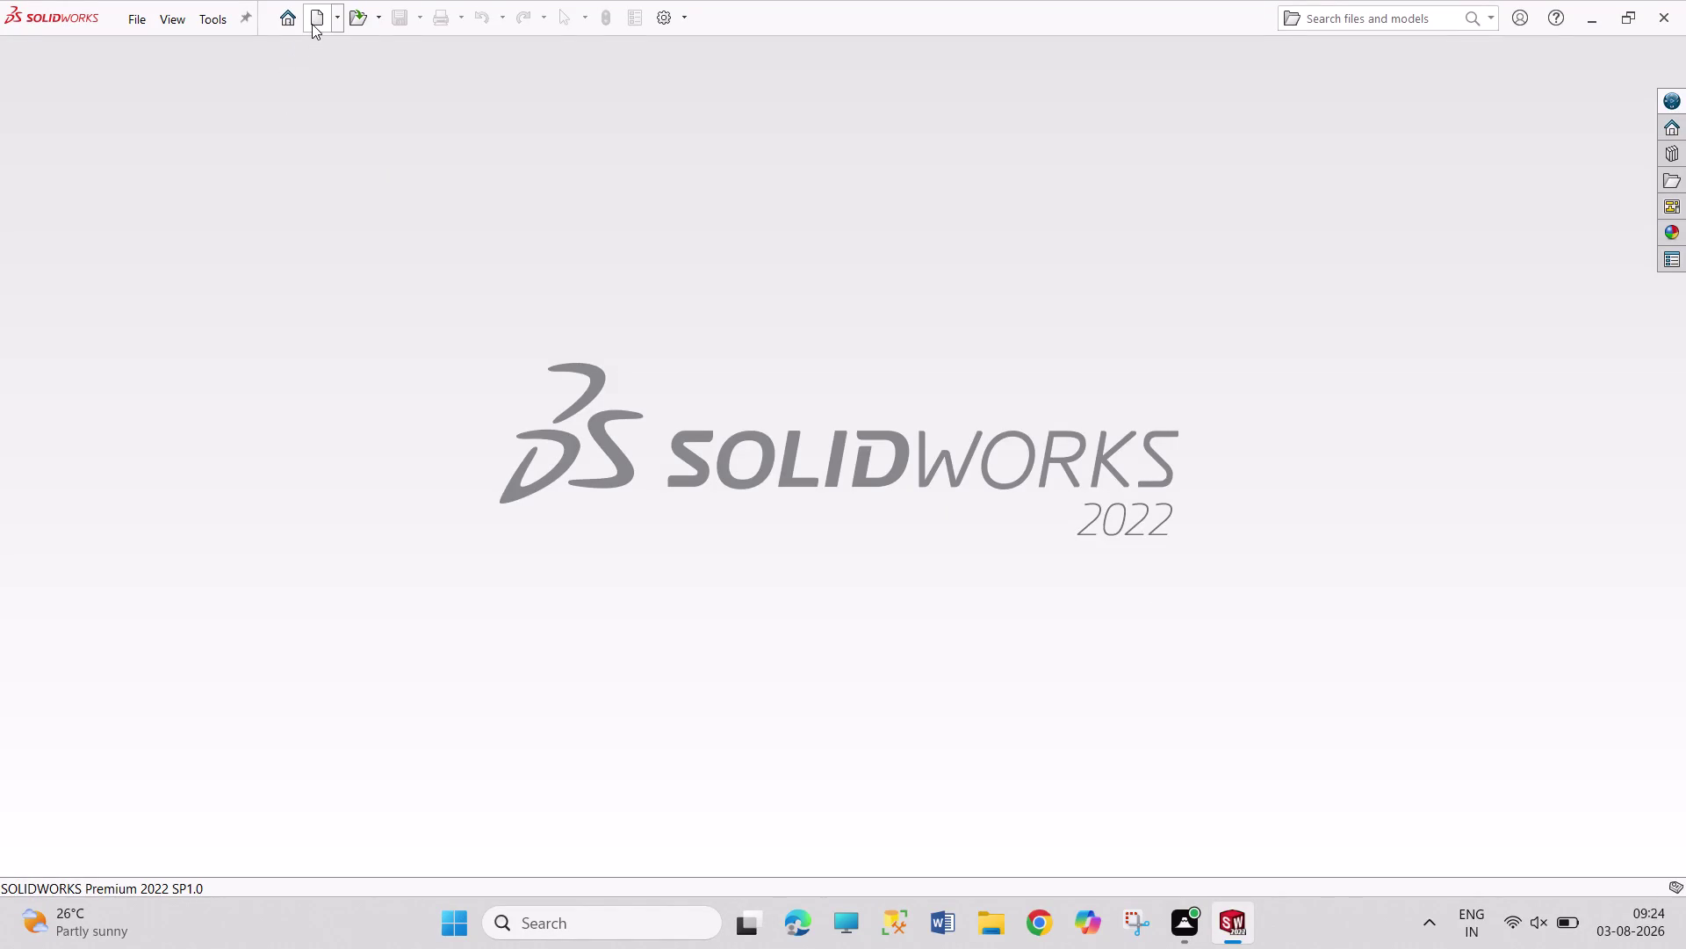
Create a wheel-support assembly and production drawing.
Create a new blank Part document.
click(312, 23)
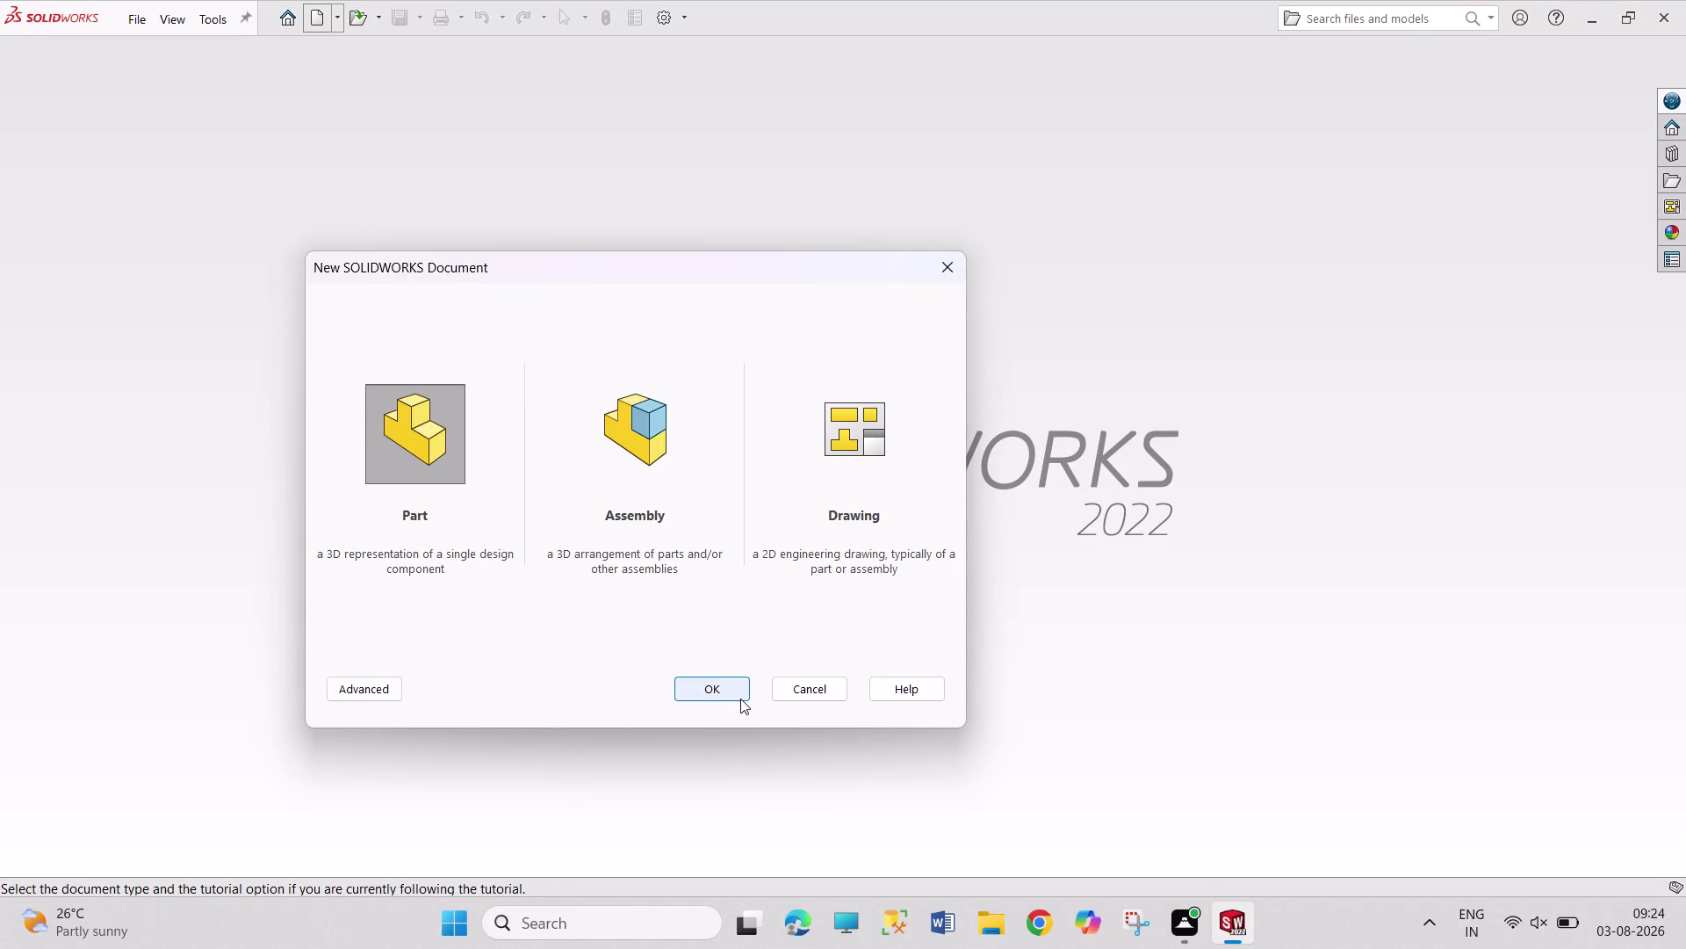
click(741, 699)
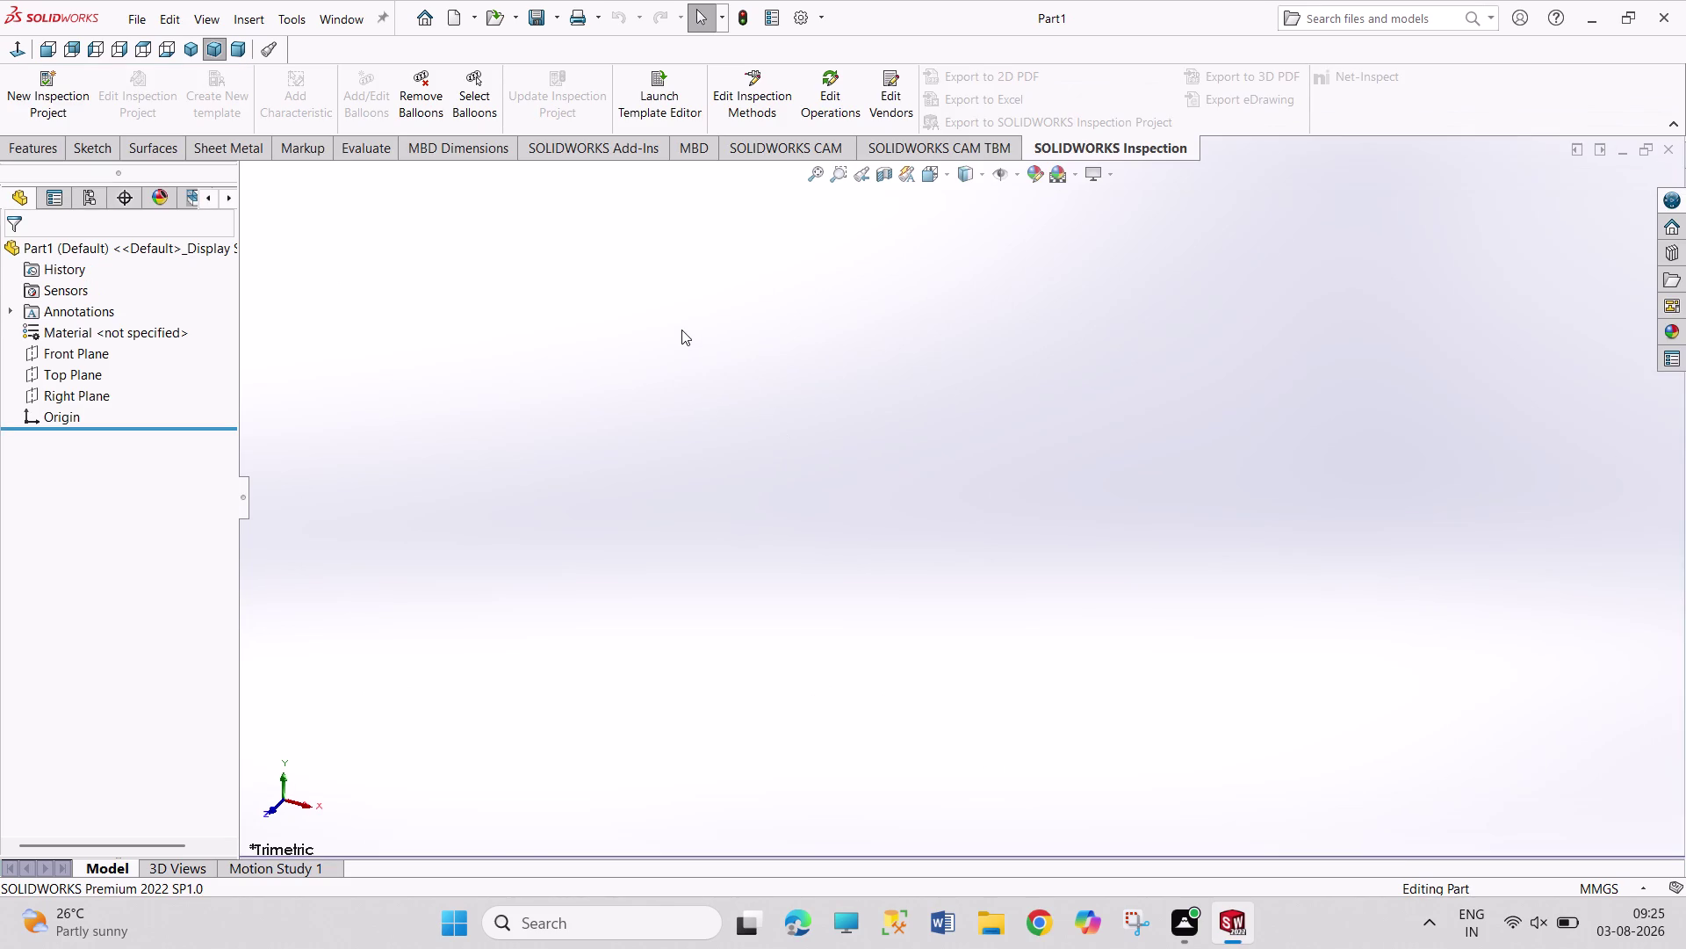
Rotate the view, then start a new sketch so the Front, Top and Right planes appear.
drag(610, 318, 919, 504)
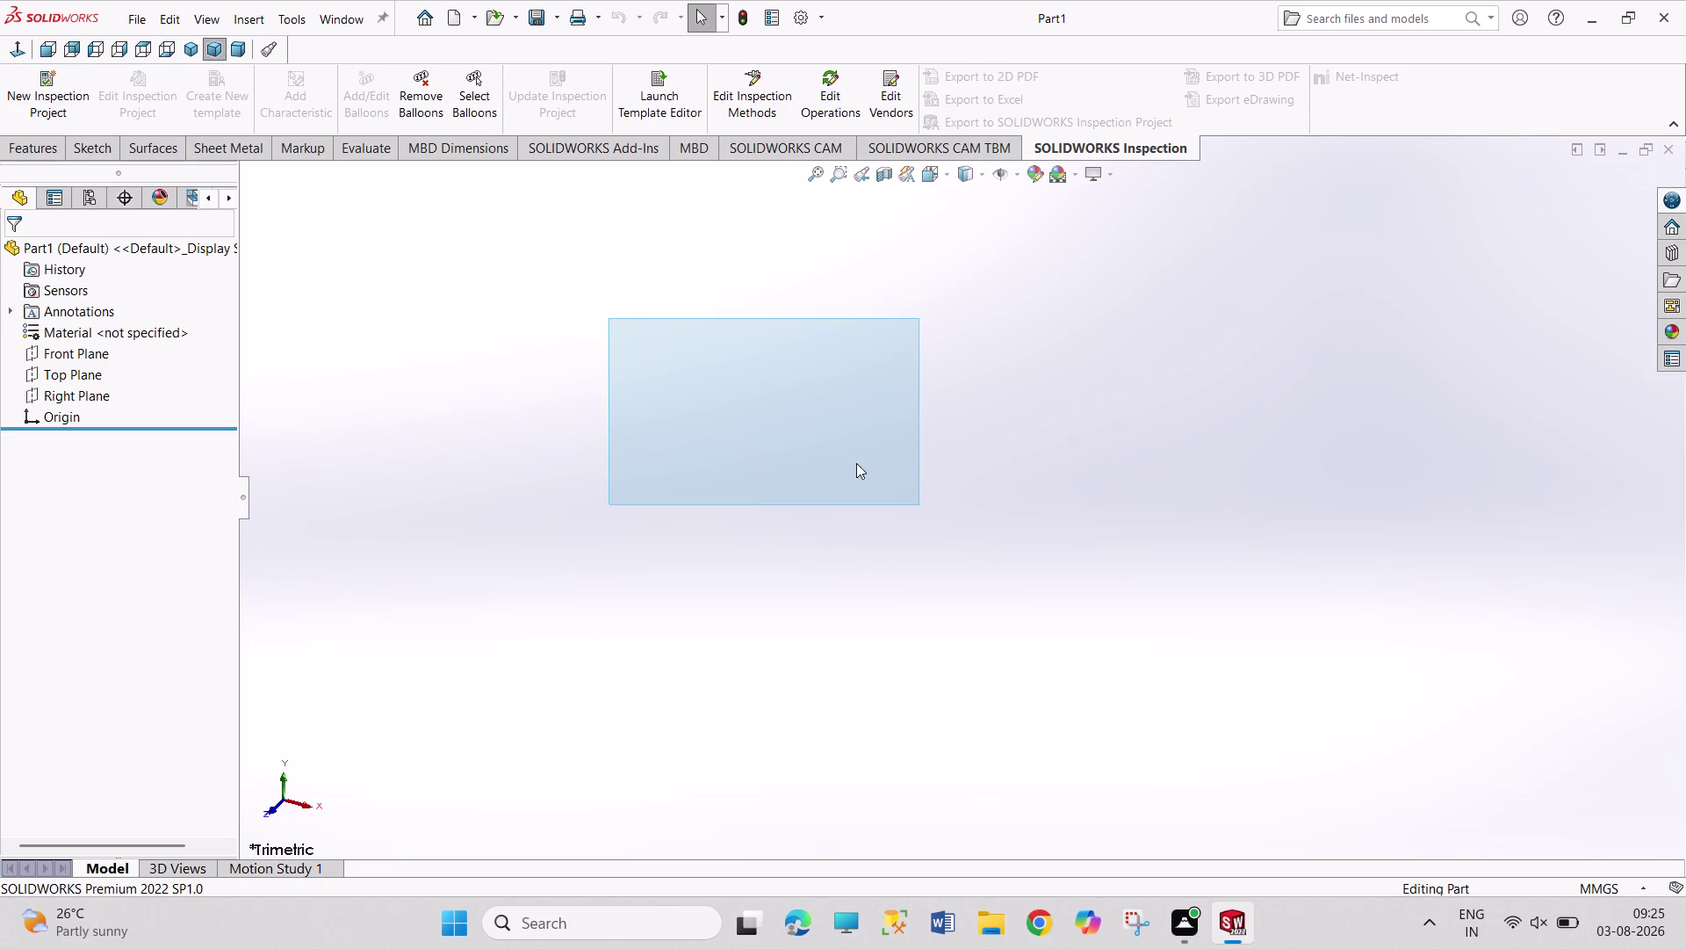
drag(642, 350, 878, 623)
drag(621, 312, 819, 554)
drag(502, 358, 721, 589)
drag(567, 355, 769, 598)
drag(557, 382, 734, 577)
drag(443, 288, 447, 296)
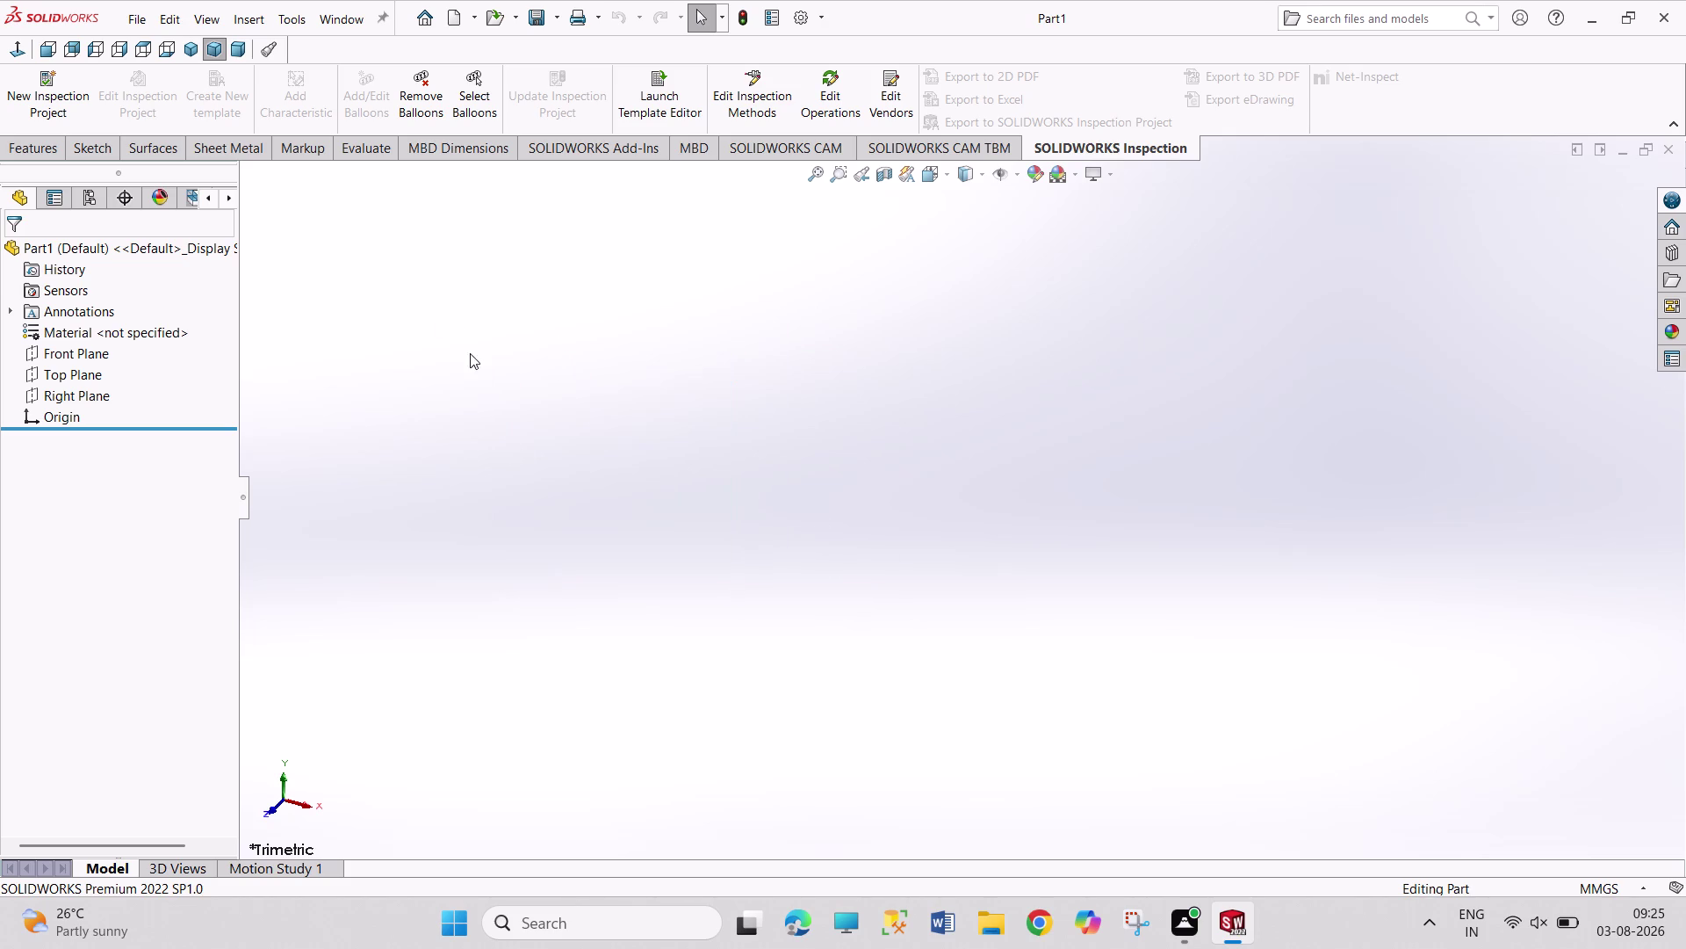
drag(447, 296, 758, 559)
click(85, 148)
click(20, 82)
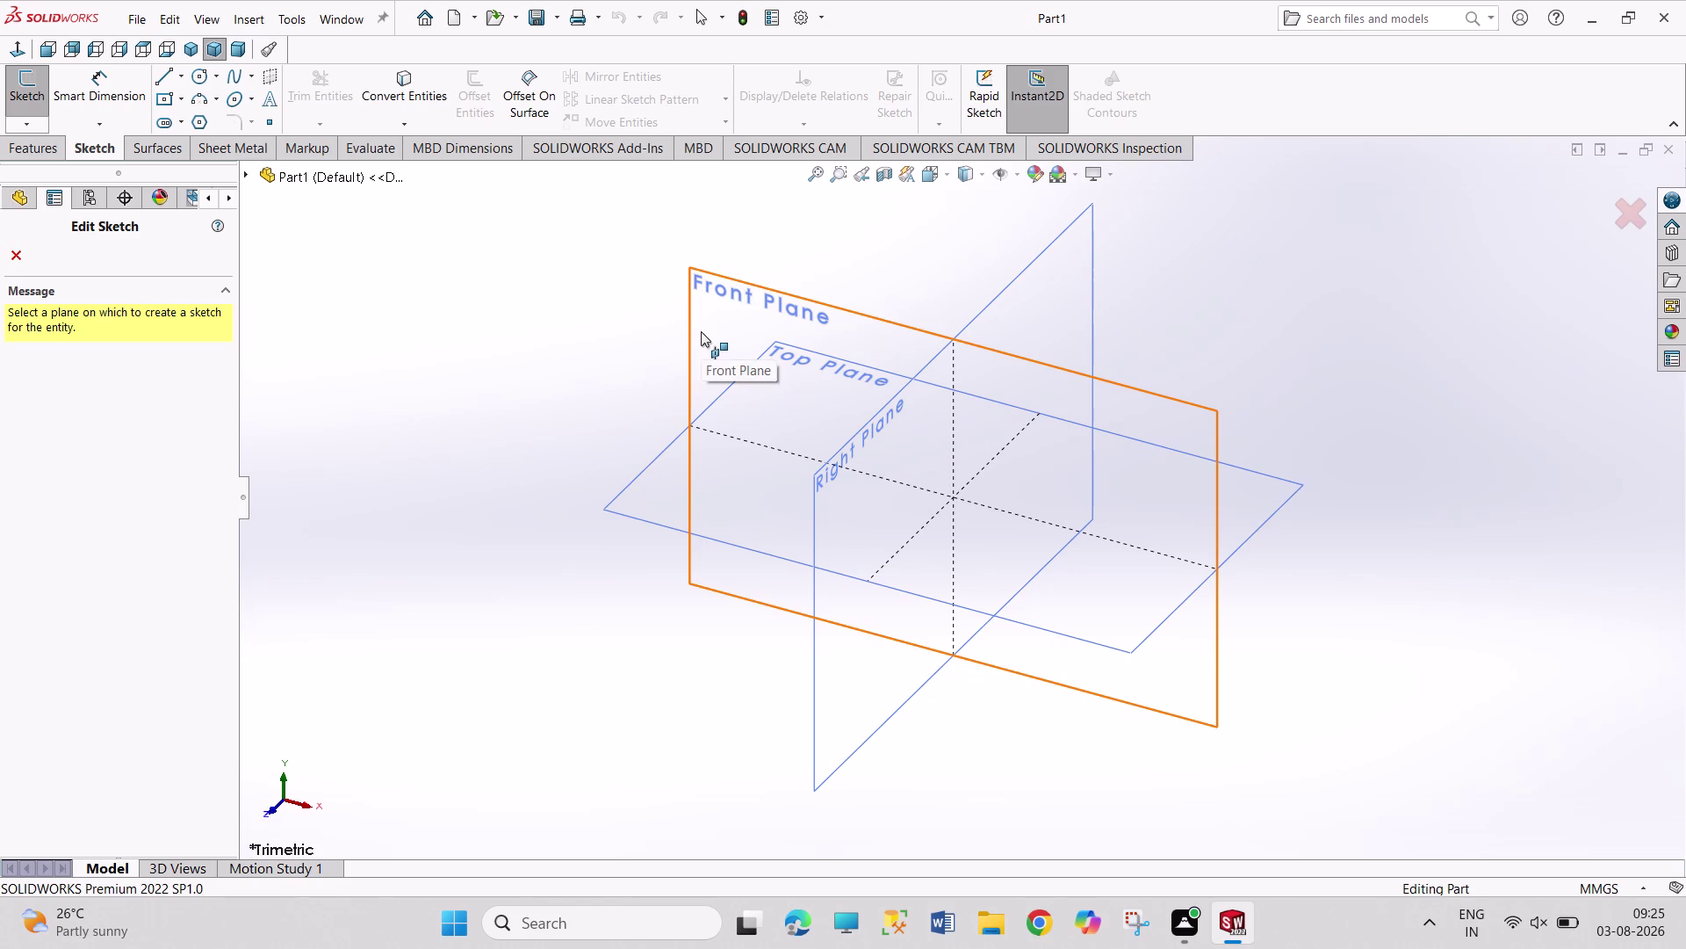
Sketch on the Top Plane and anchor a centre-point rectangle at the origin.
click(664, 484)
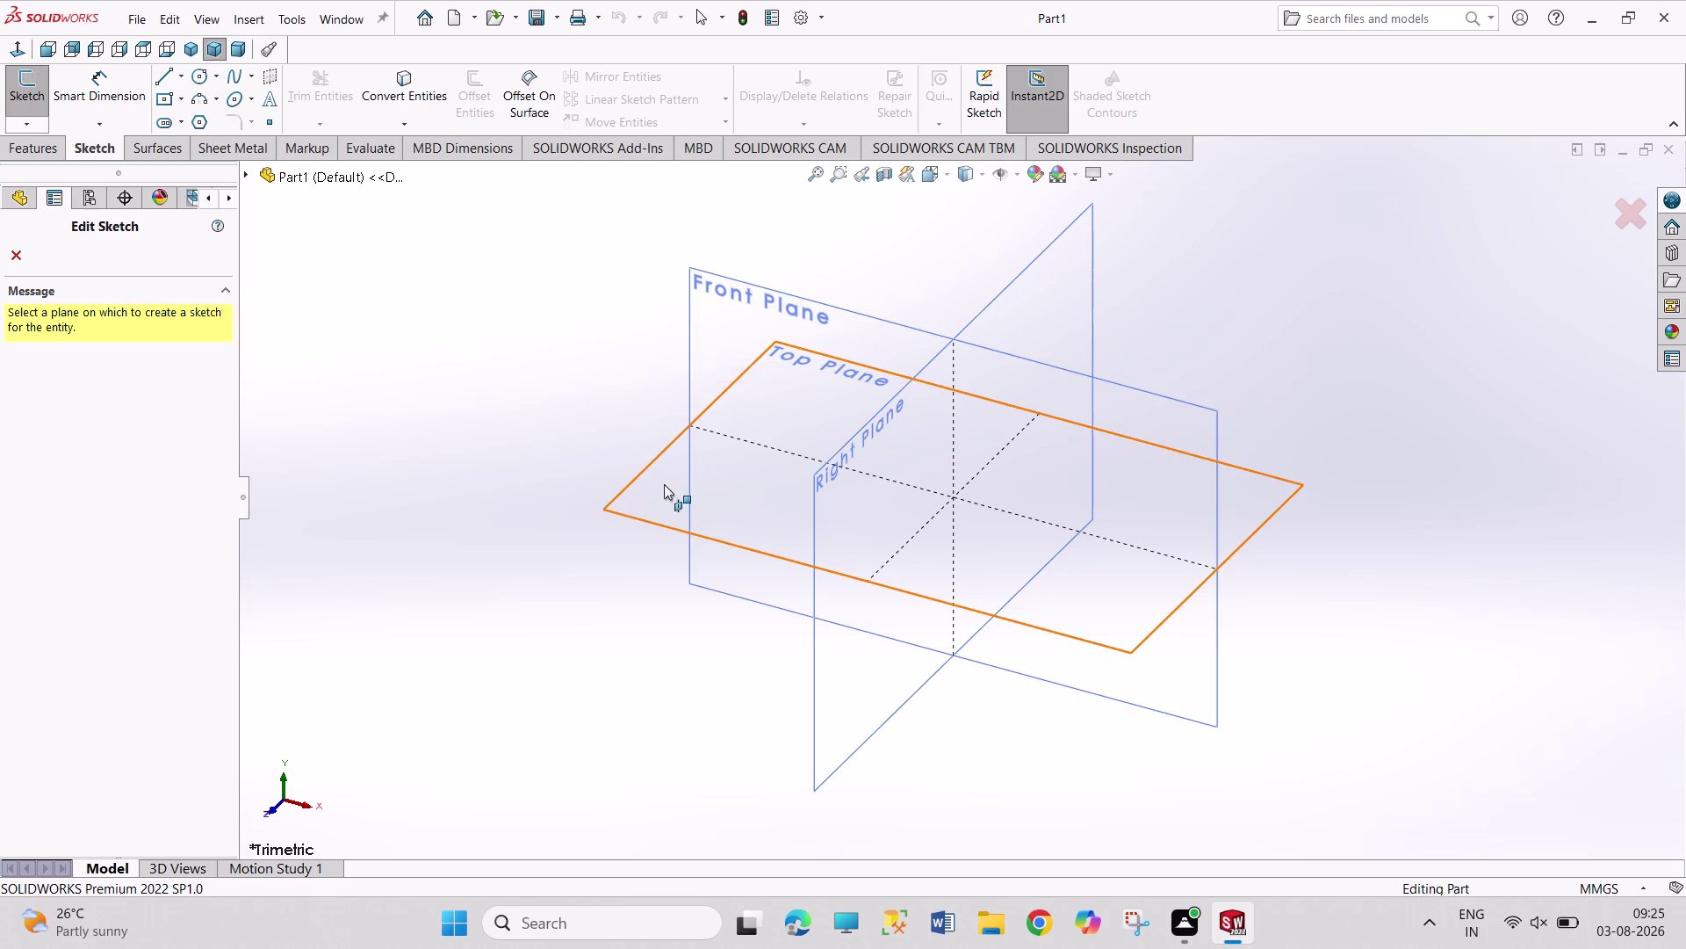
click(169, 96)
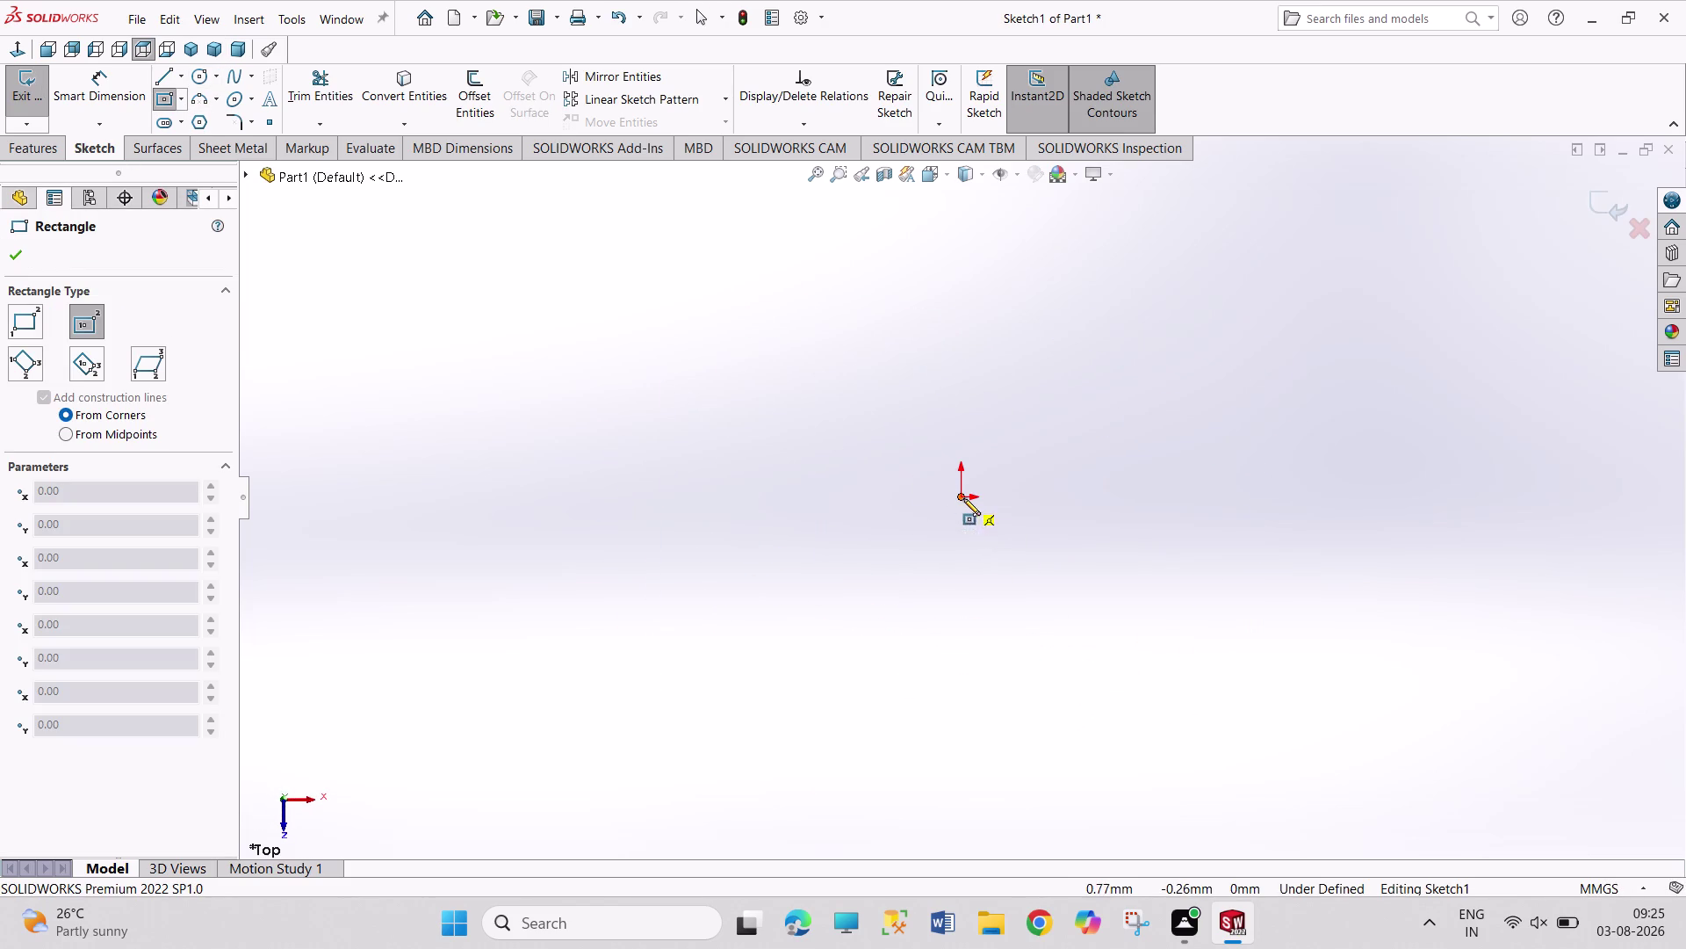
click(963, 498)
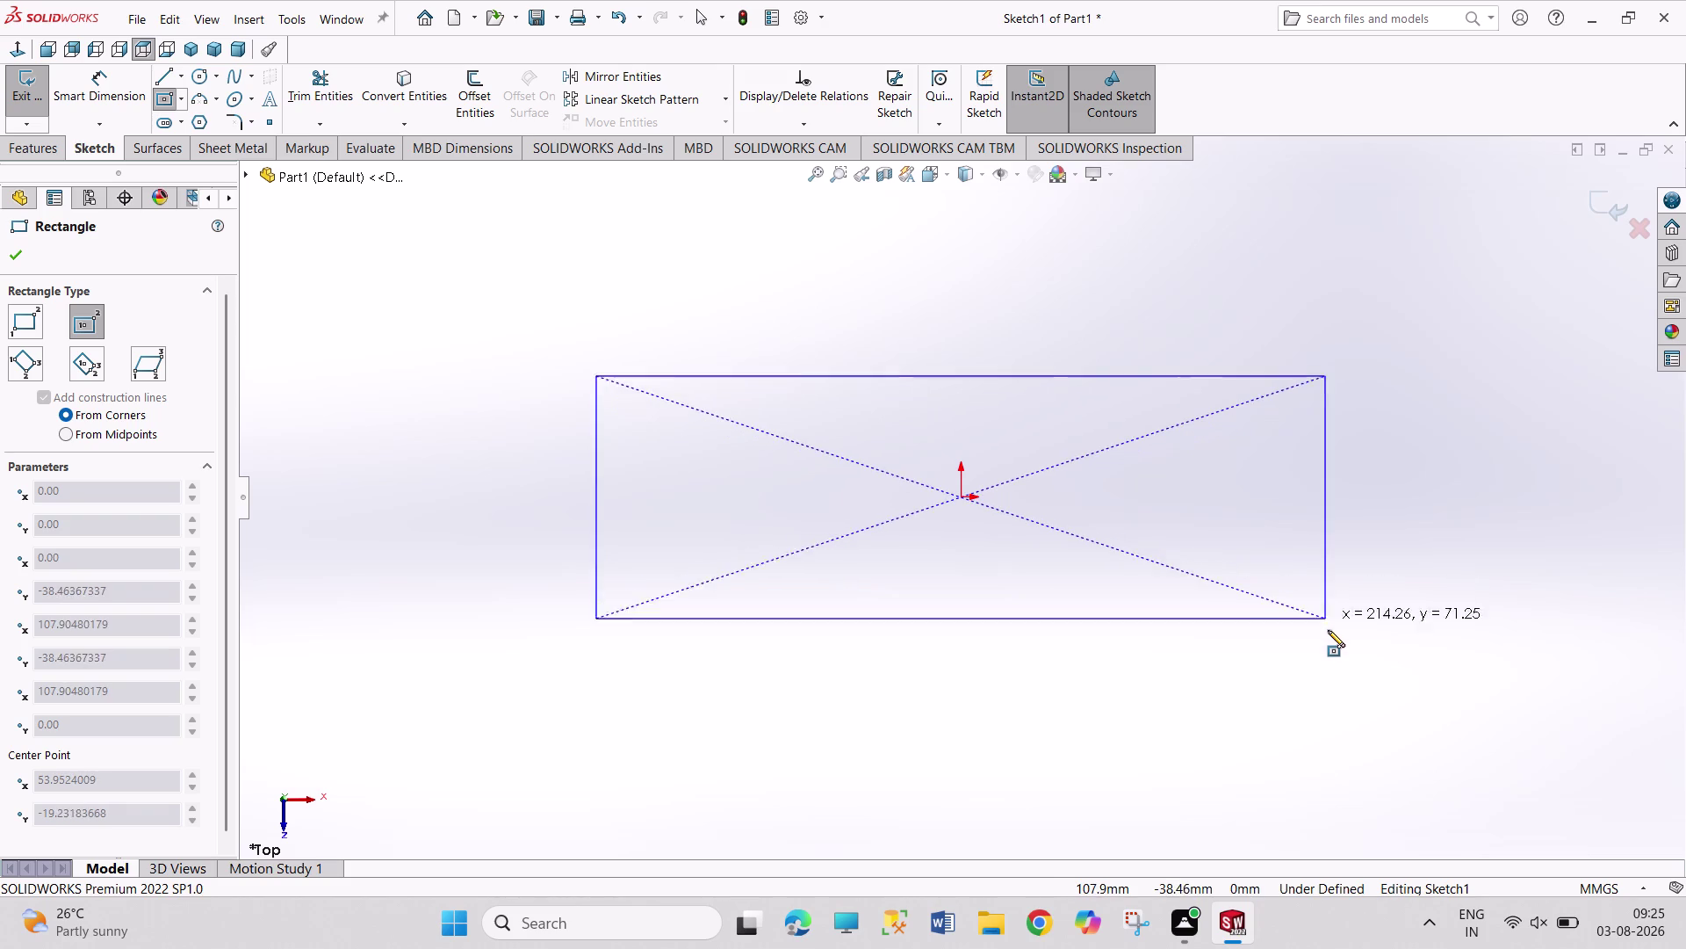
Finish the centre rectangle at its corner and begin dimensioning its top edge.
click(1327, 645)
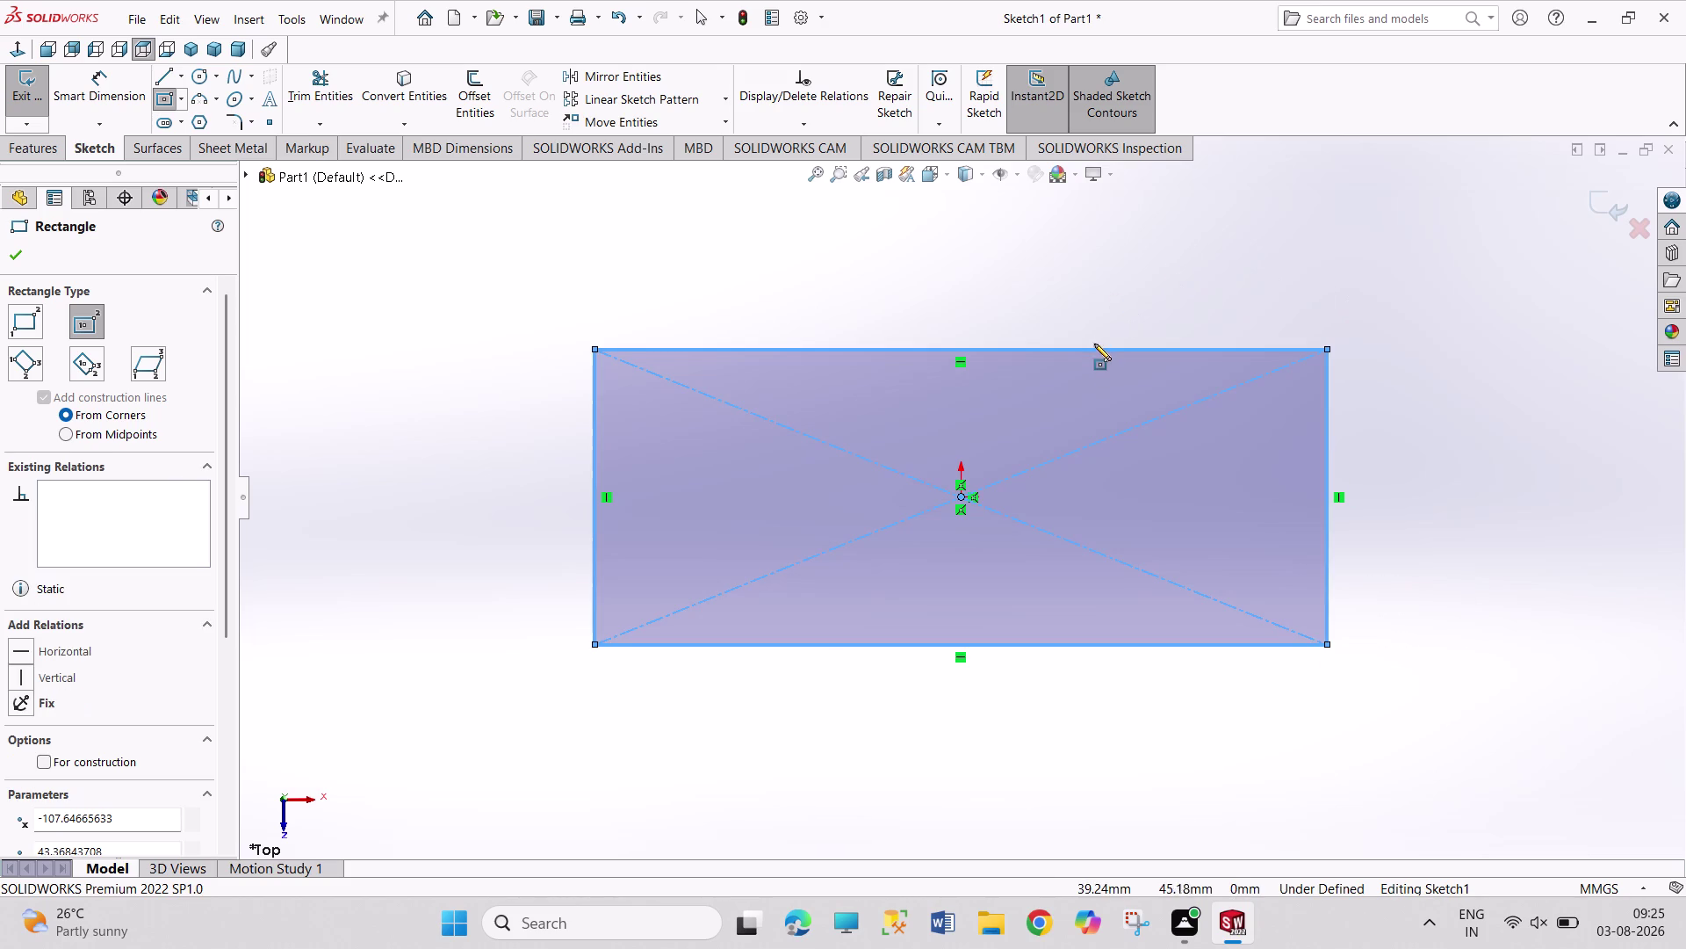
right_drag(1092, 356, 1087, 302)
right_drag(1076, 330, 1067, 150)
click(1011, 350)
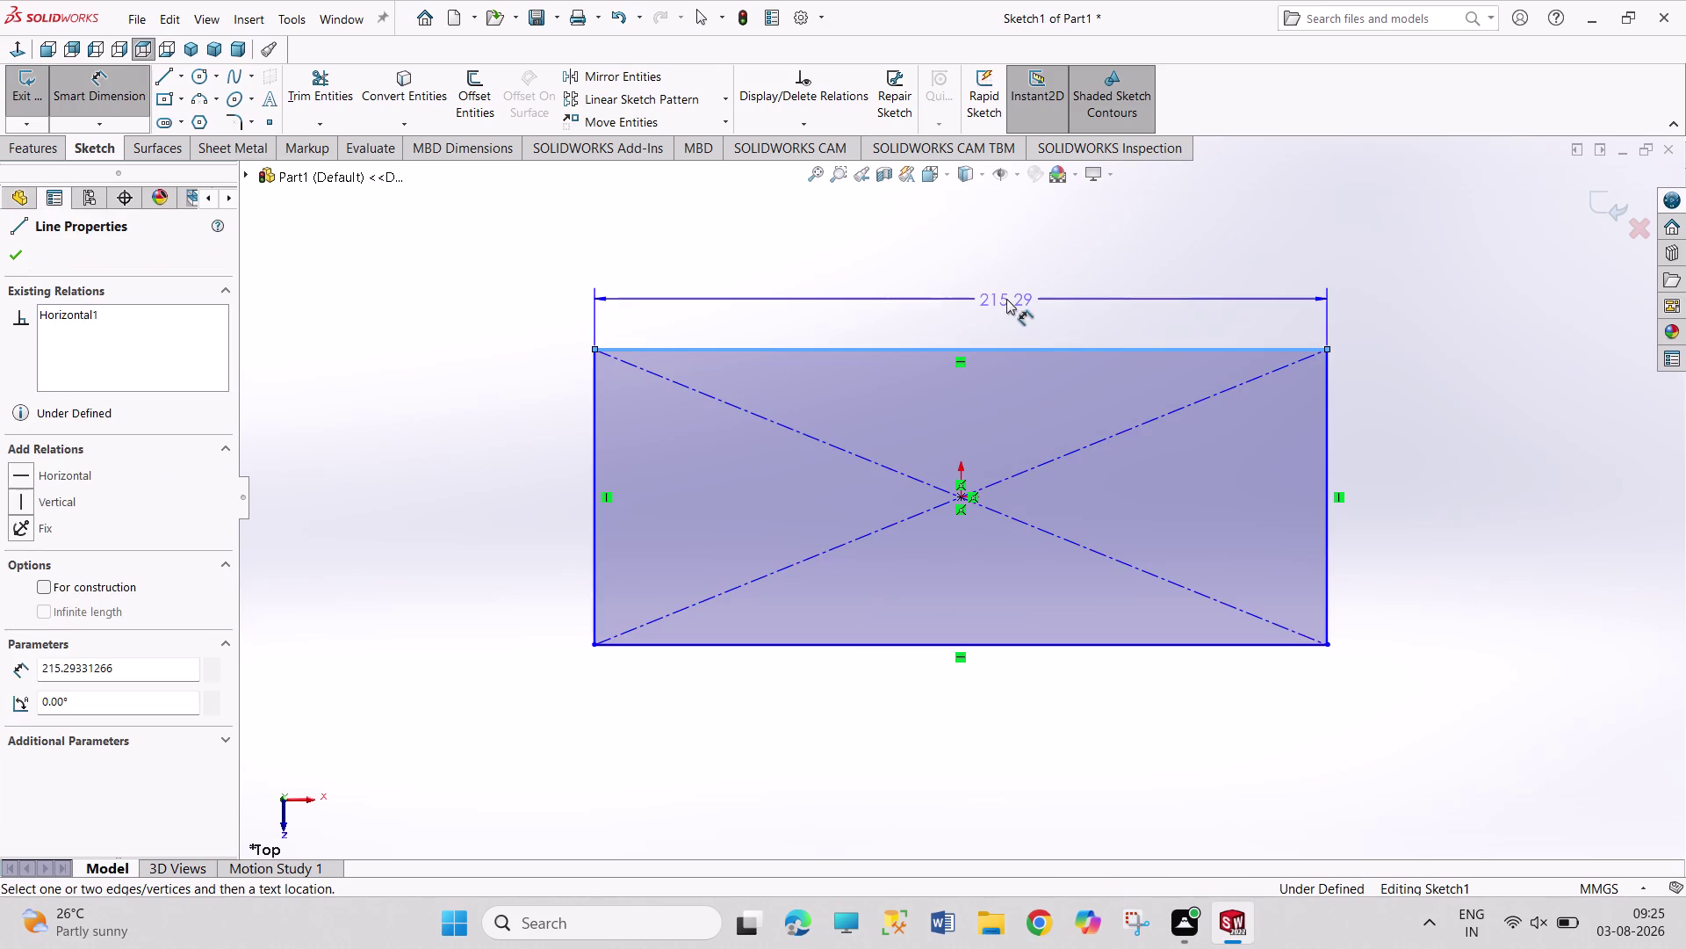
Dimension the rectangle's top edge to 115 mm wide, correcting a mistyped value.
click(1006, 299)
text(40)
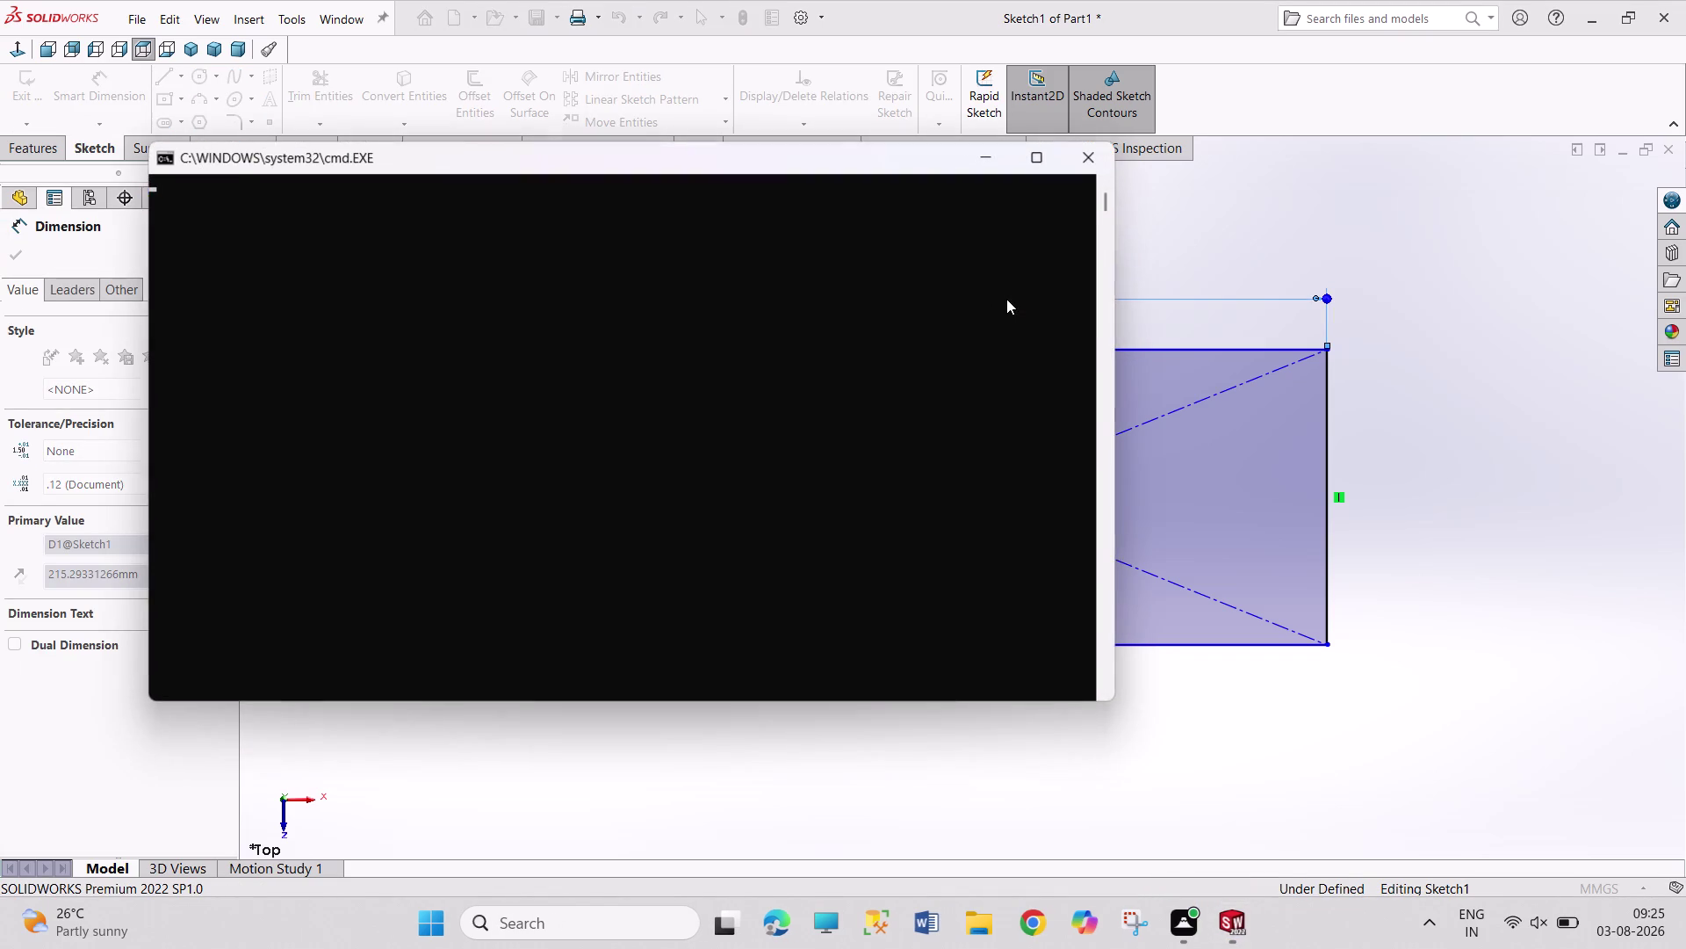
text(1)
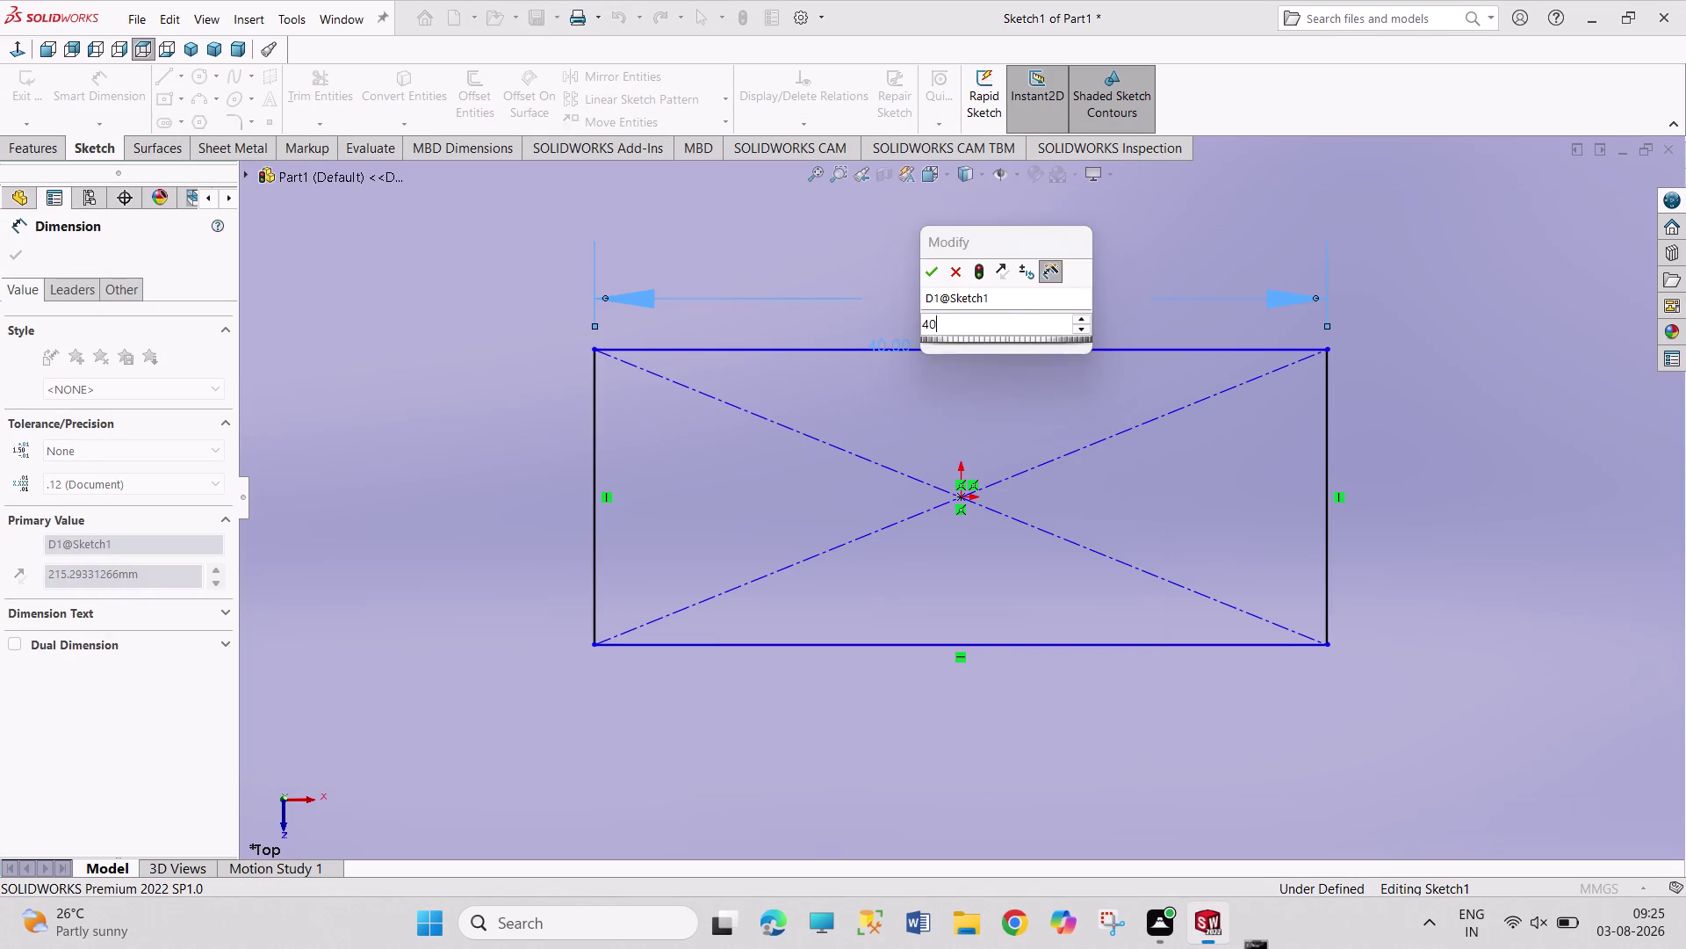
text(5)
key(BackSpace)
key(BackSpace)
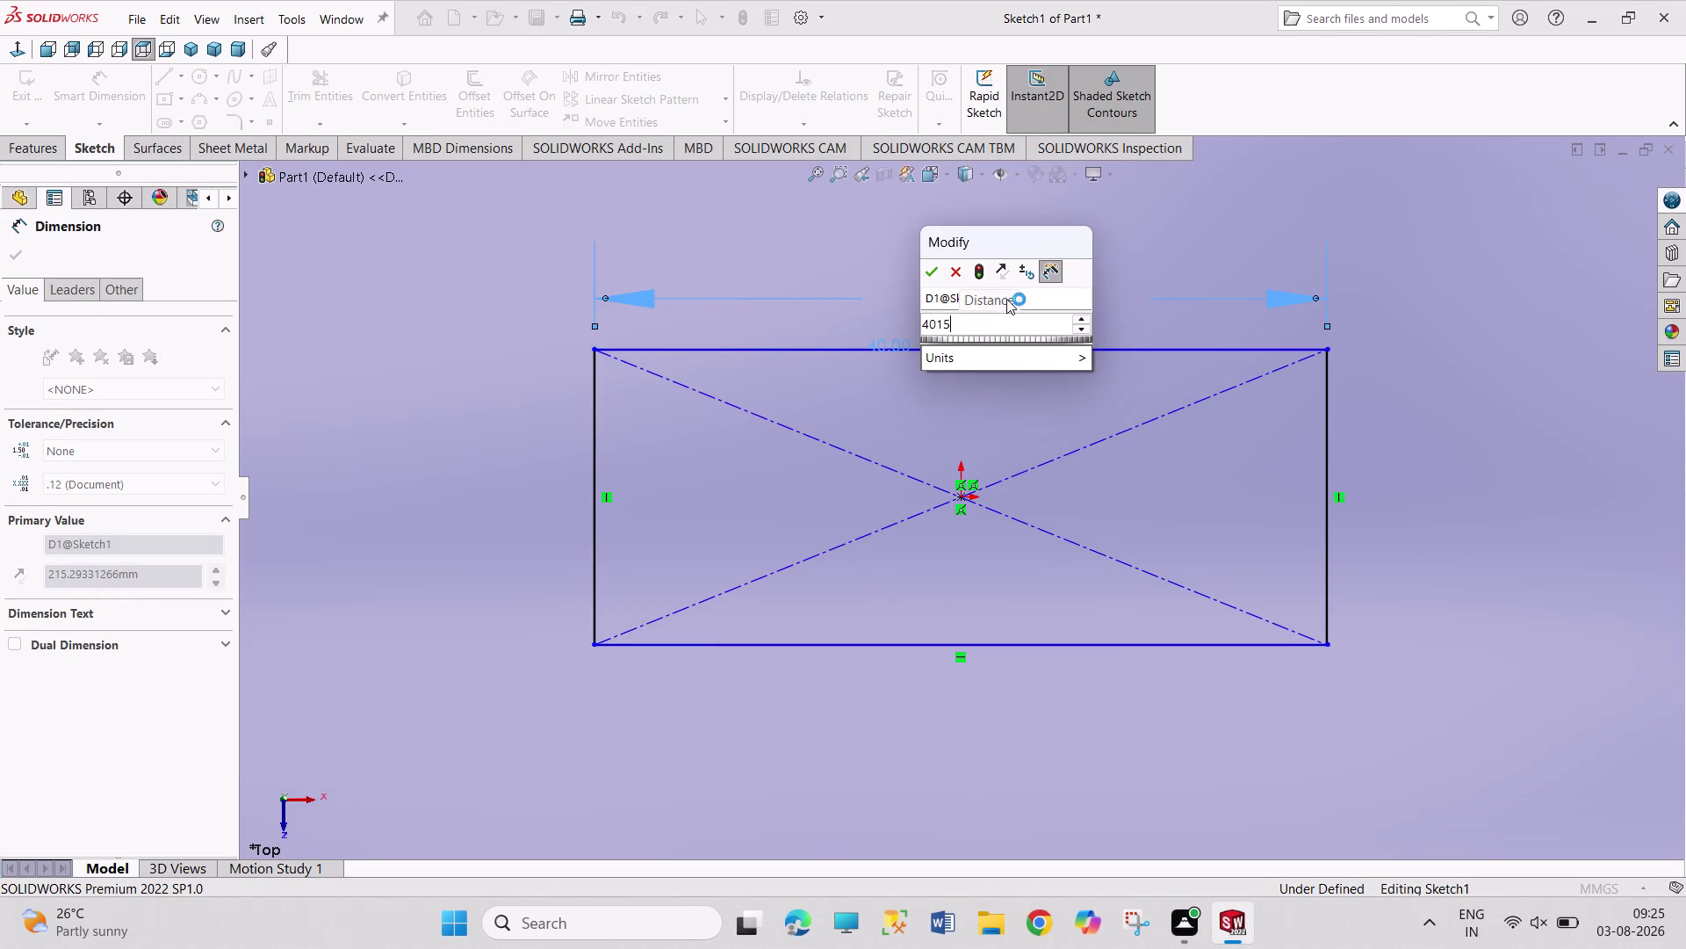
key(BackSpace)
key(BackSpace)
text(115)
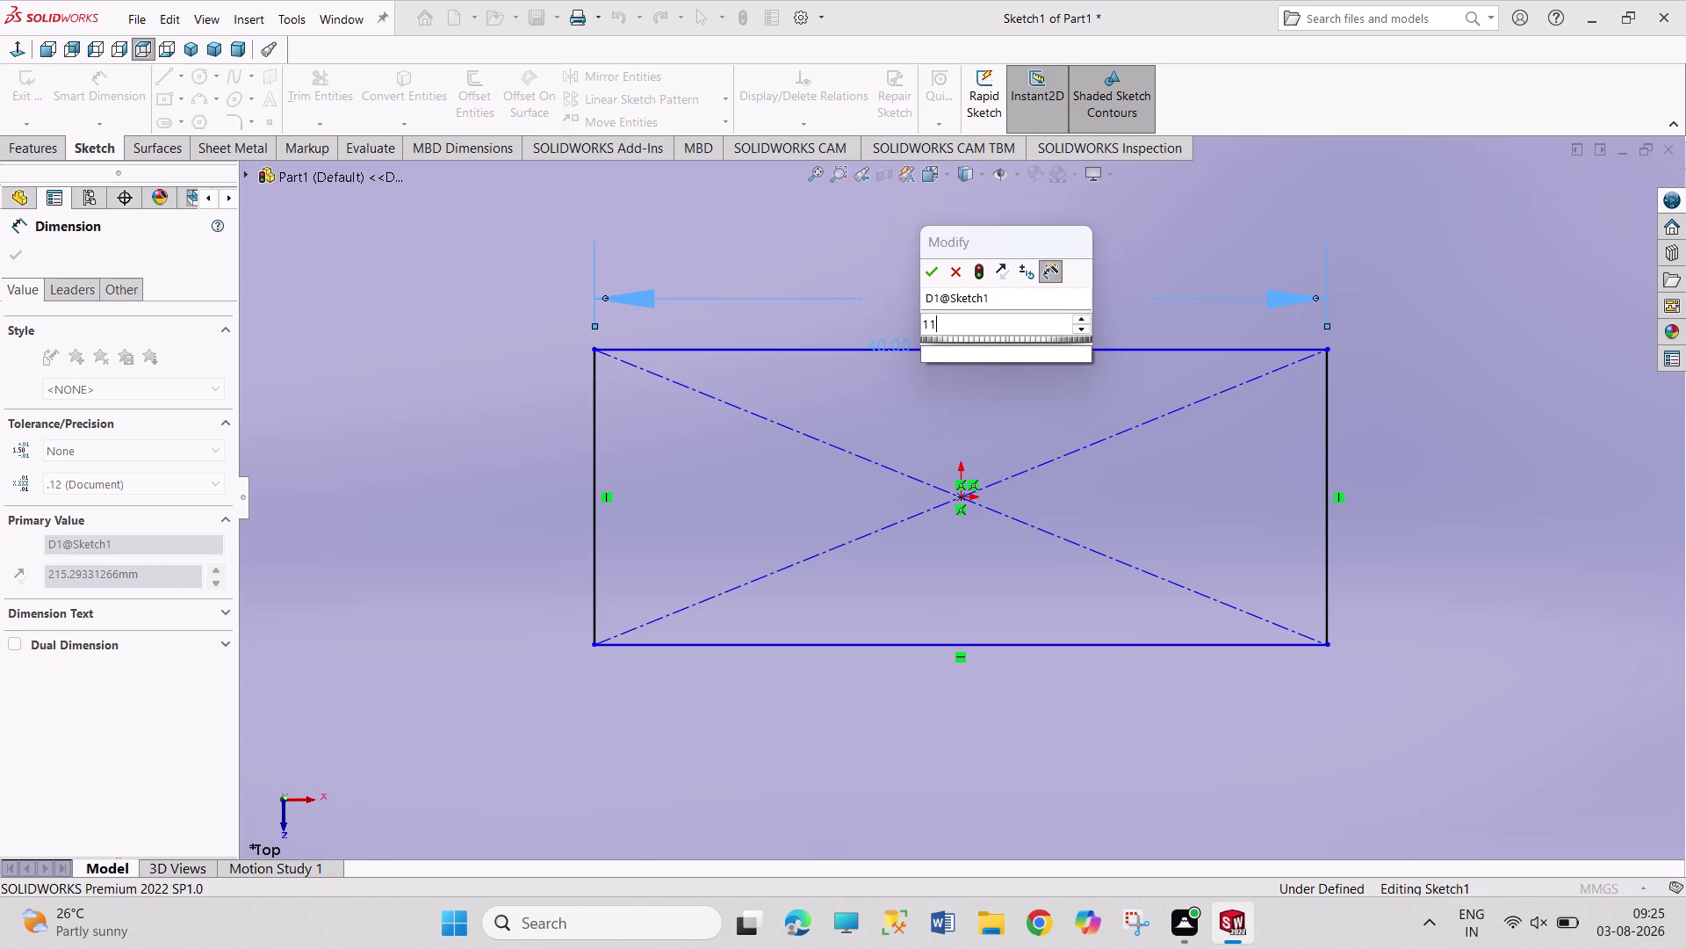
key(Return)
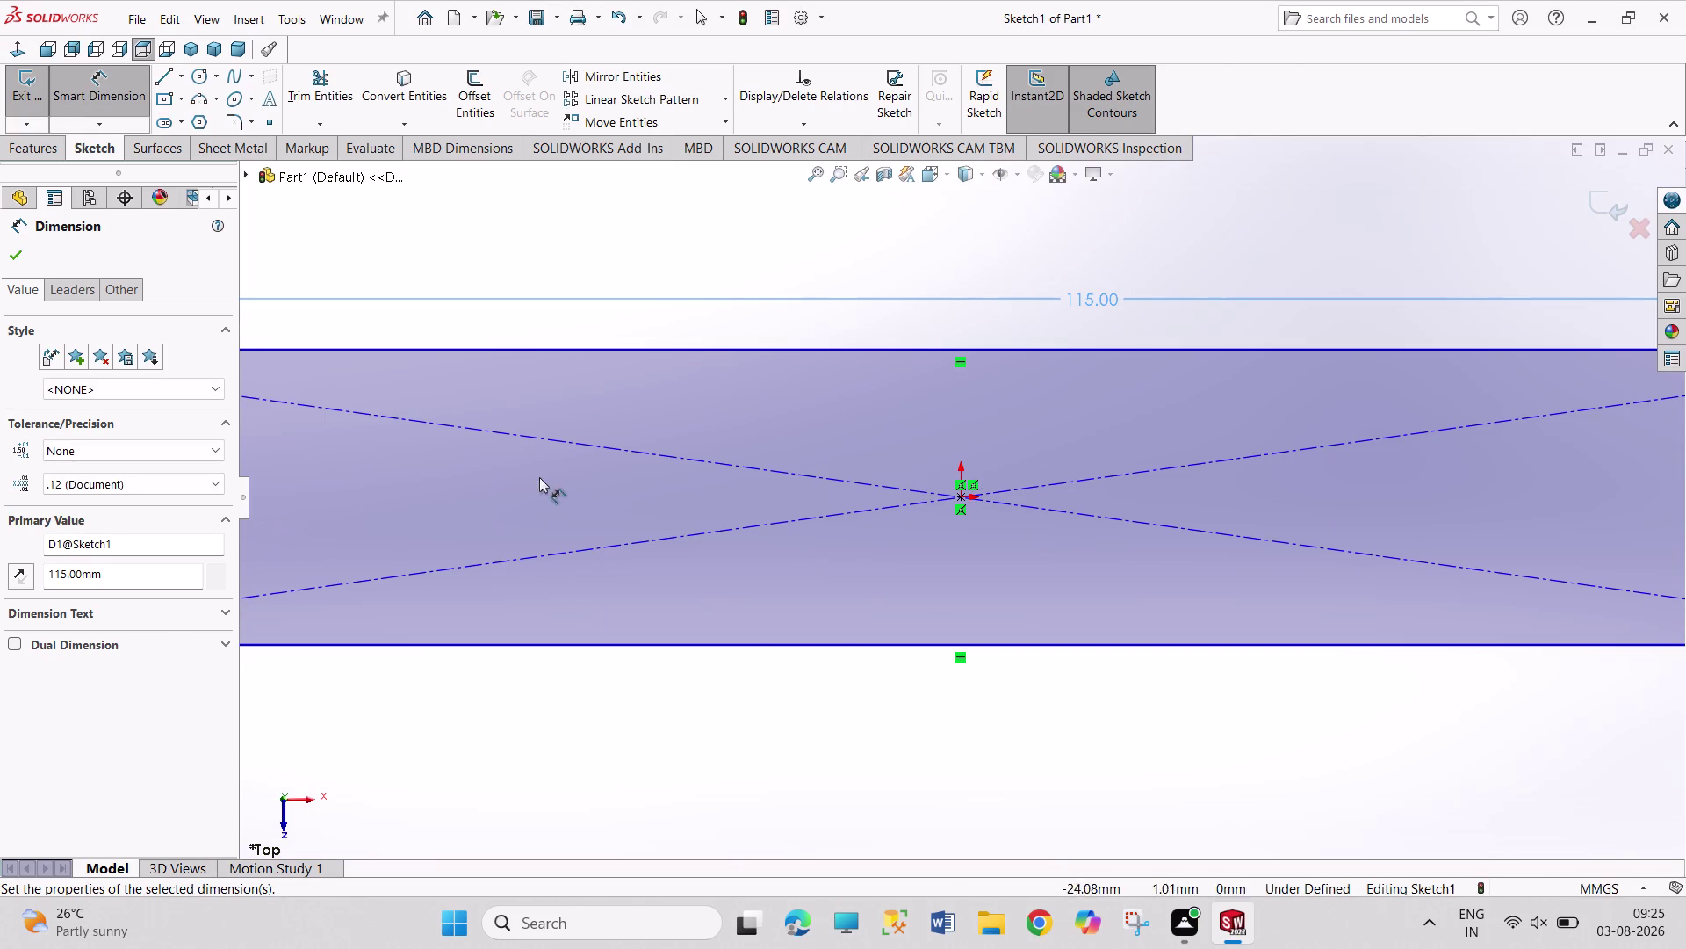
Dimension the right edge to 40 mm tall, then close the rectangle sketch.
scroll(up, 3)
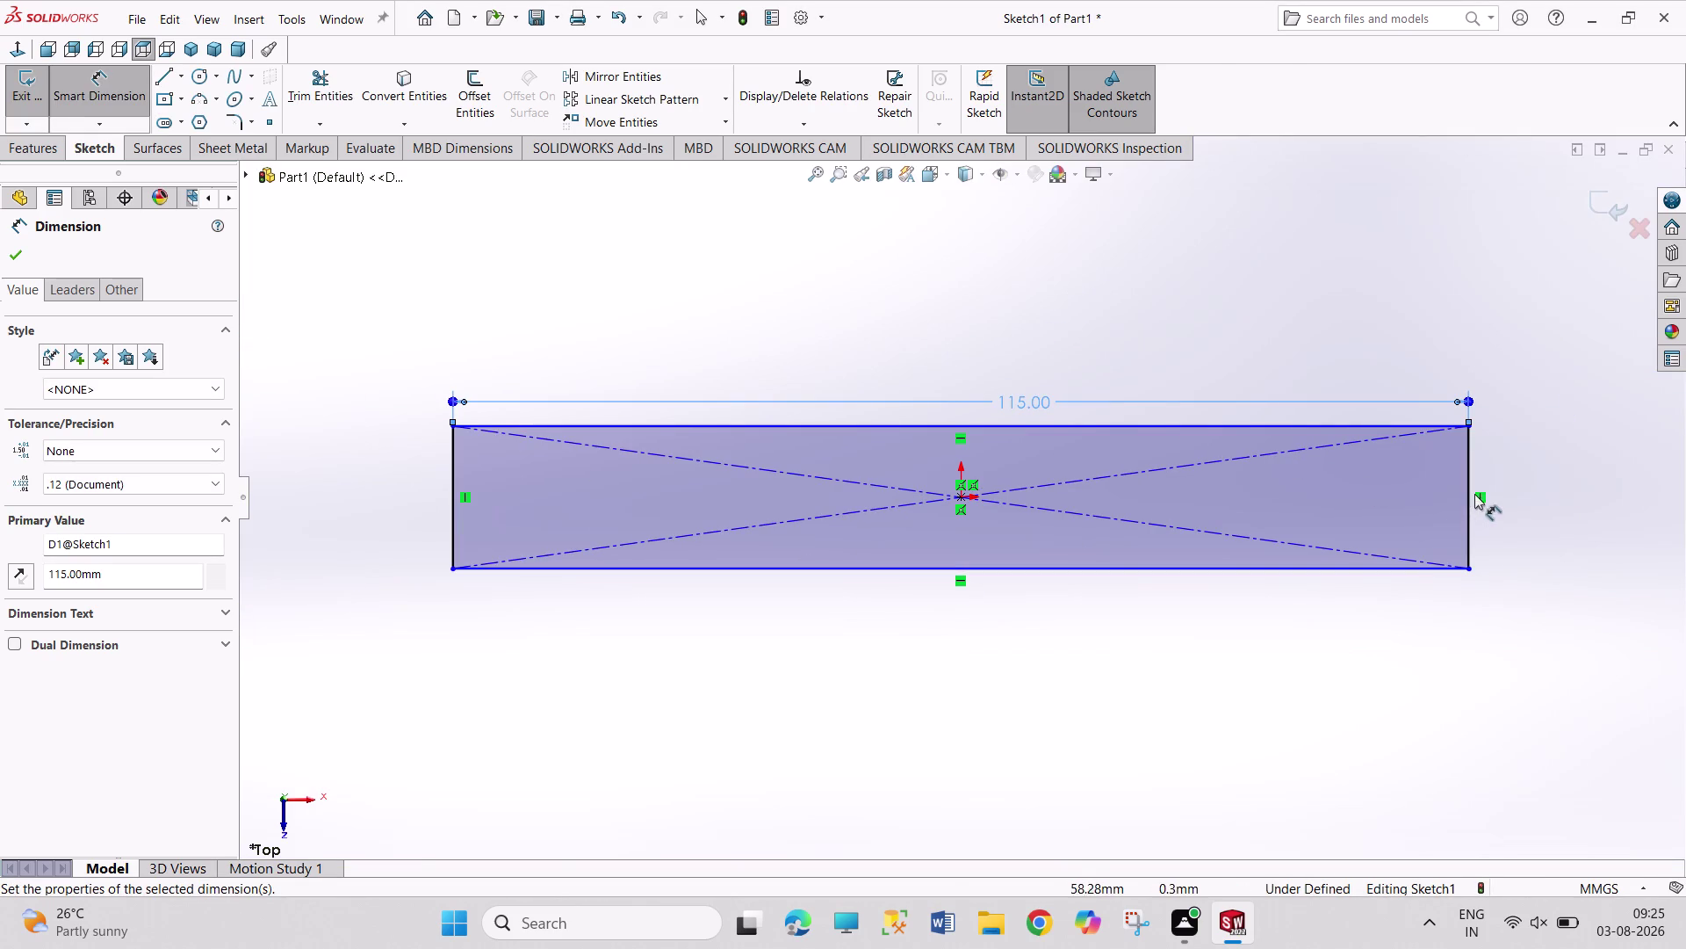
click(1470, 500)
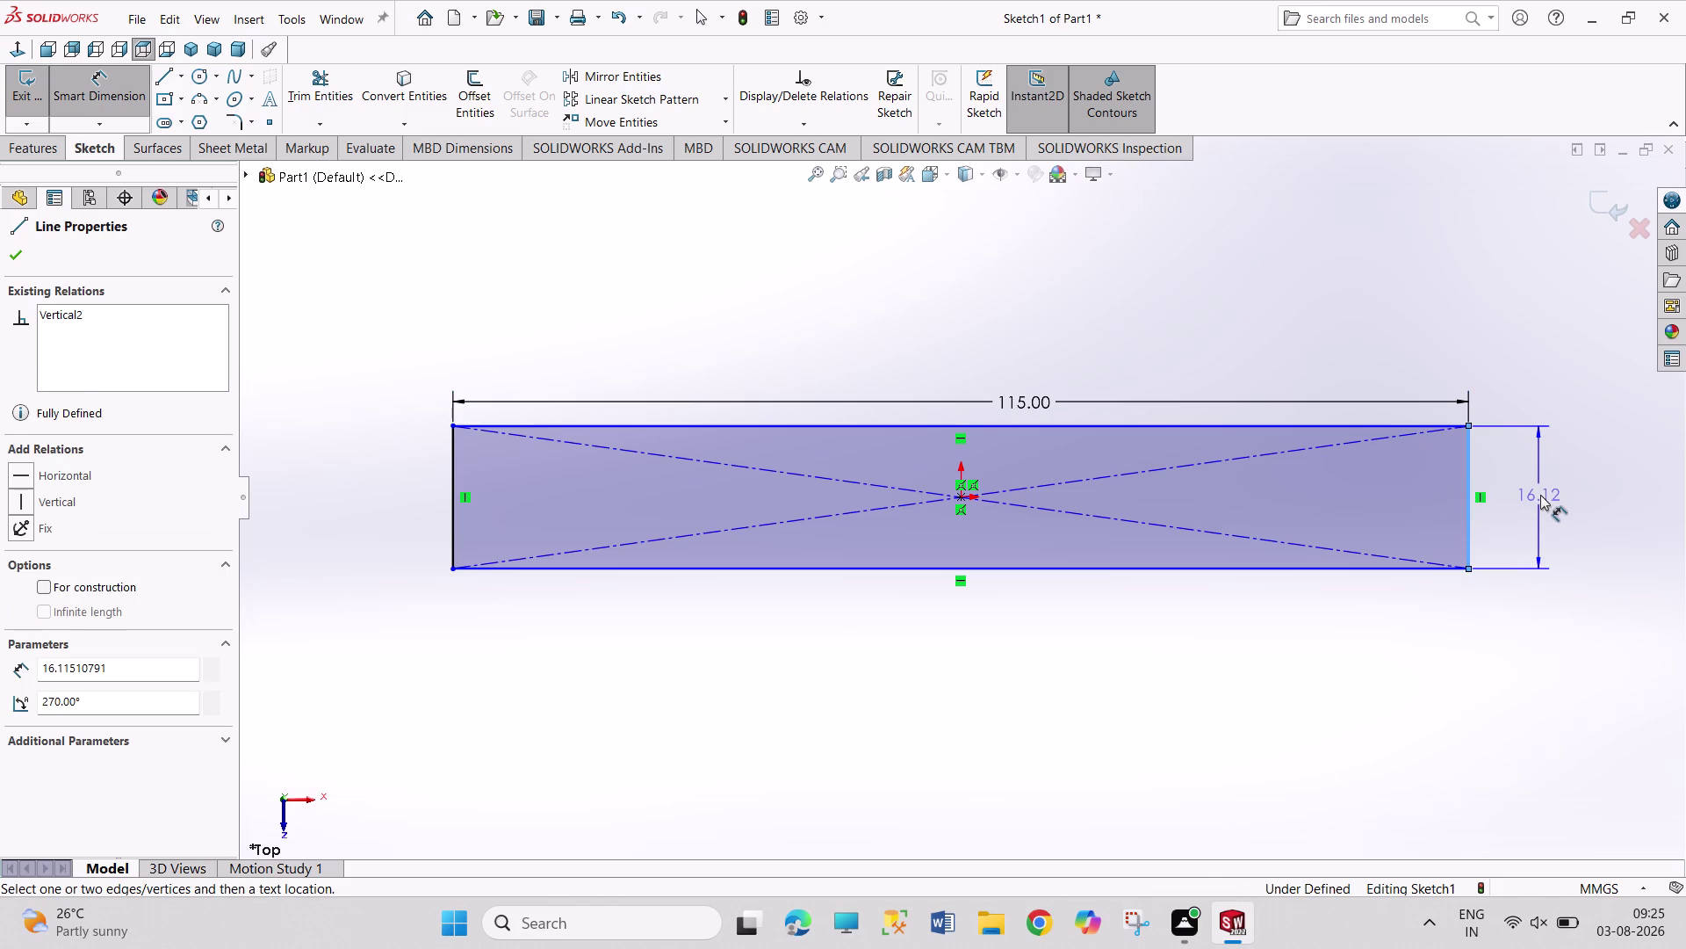
click(1541, 494)
text(40)
key(Return)
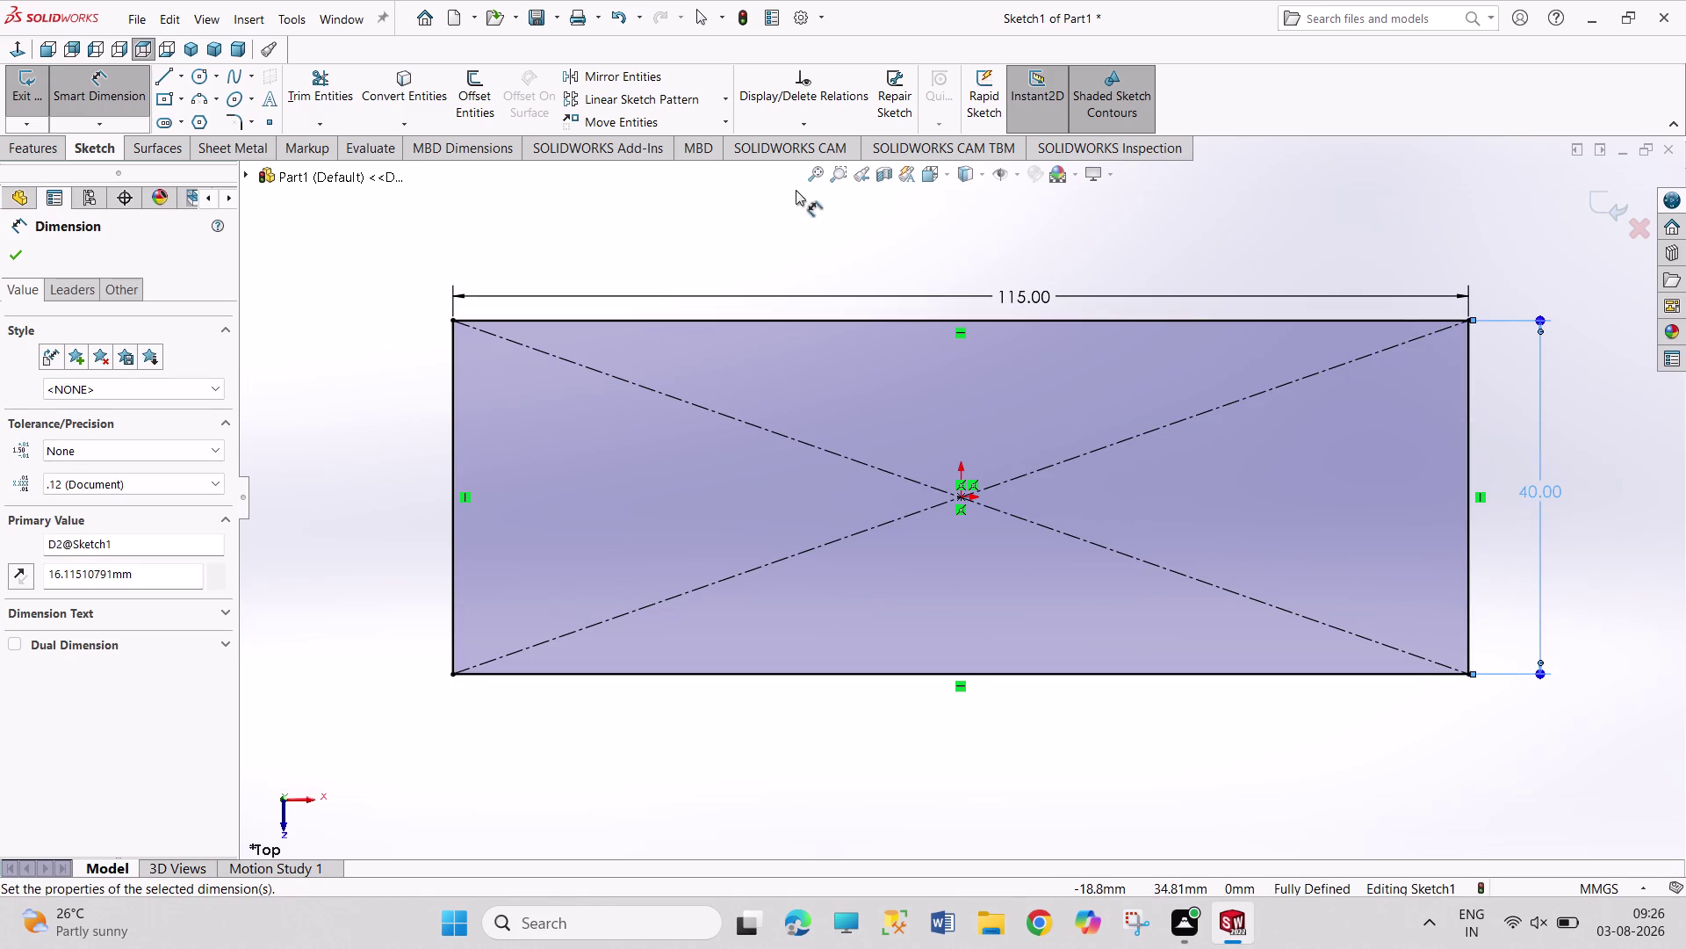
right_click(825, 238)
click(856, 297)
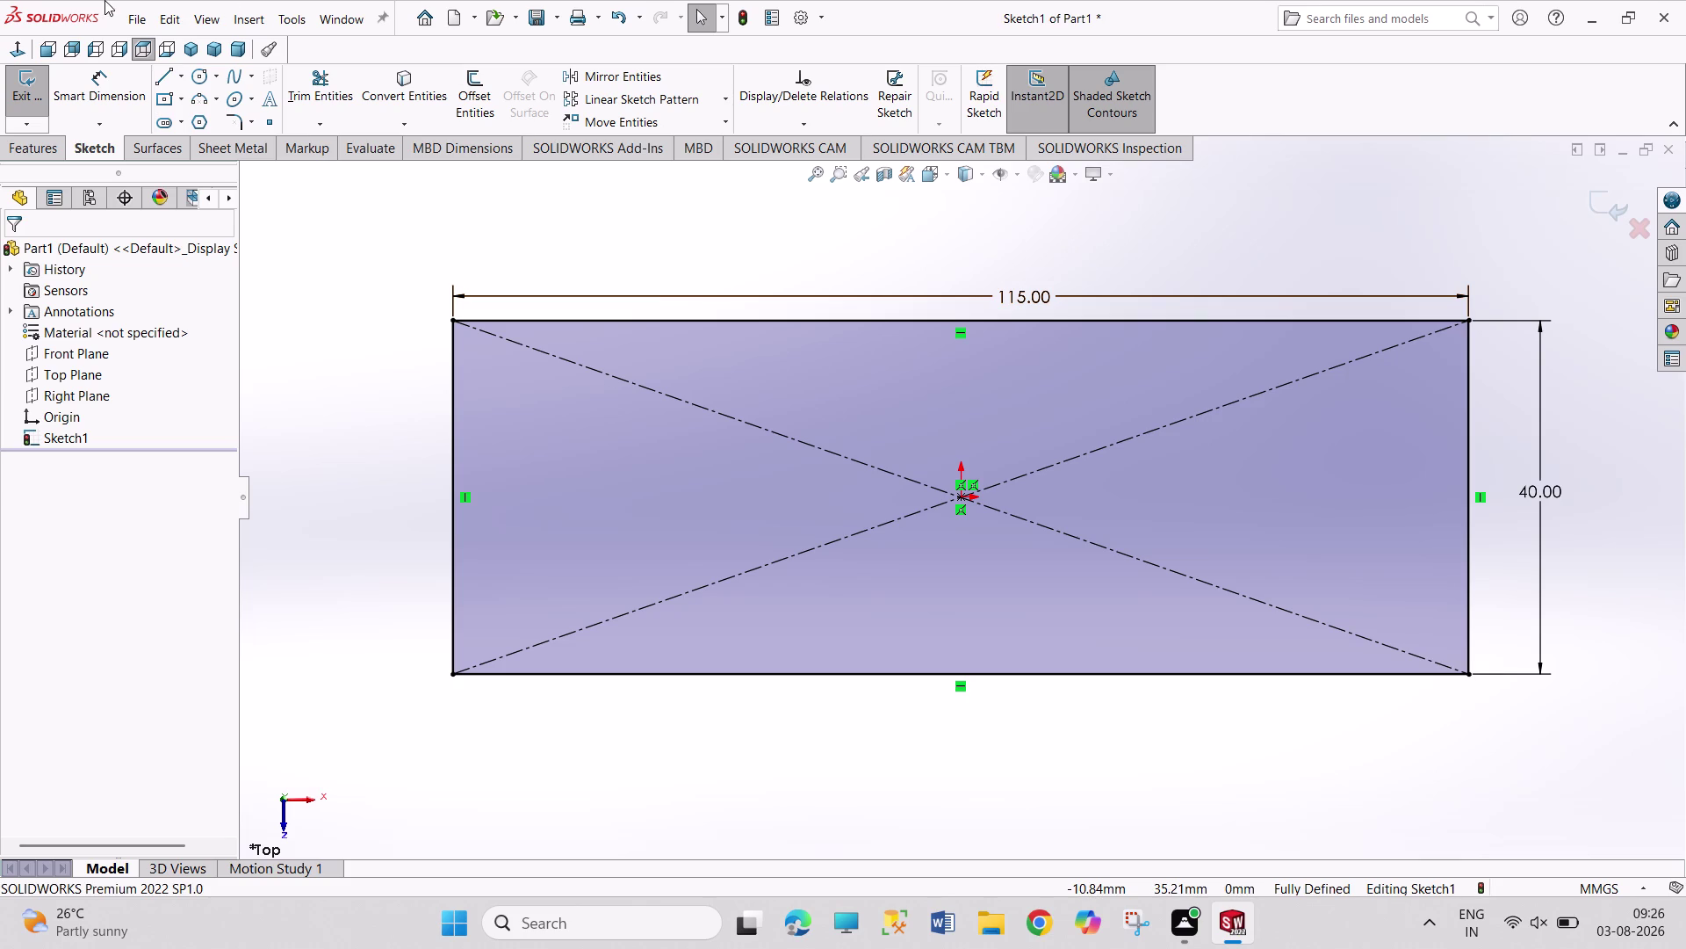
click(13, 100)
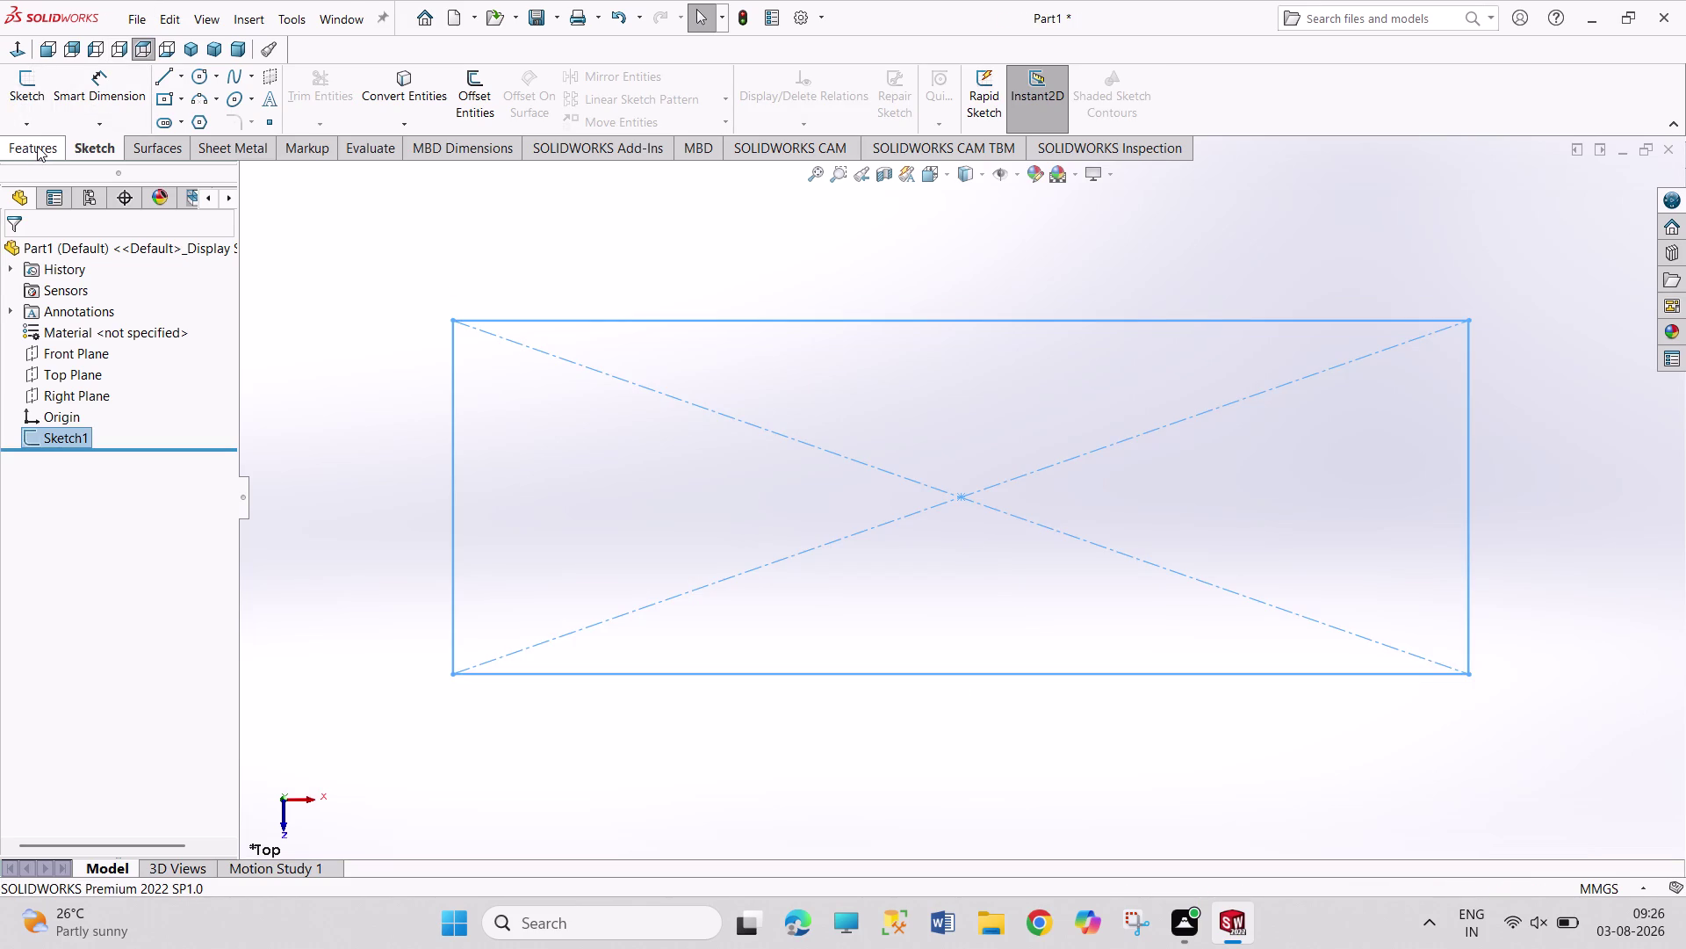
Extrude the rectangle 5 mm into Boss-Extrude1 and select the plate's top face.
click(38, 145)
click(39, 86)
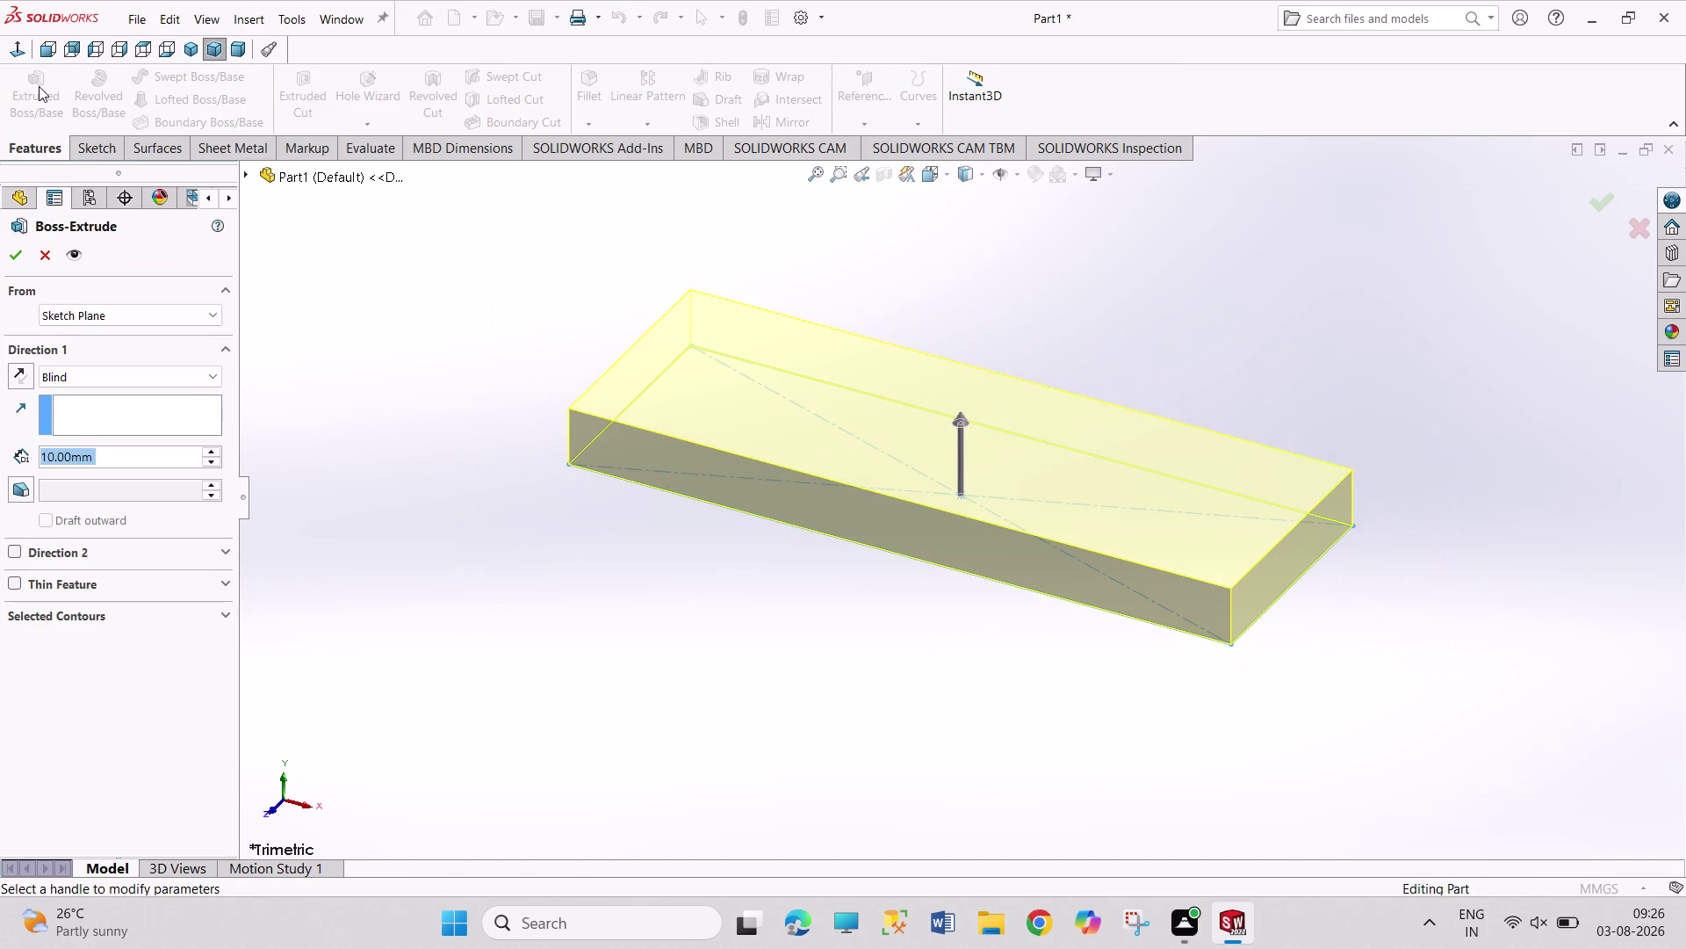
key(5)
key(Return)
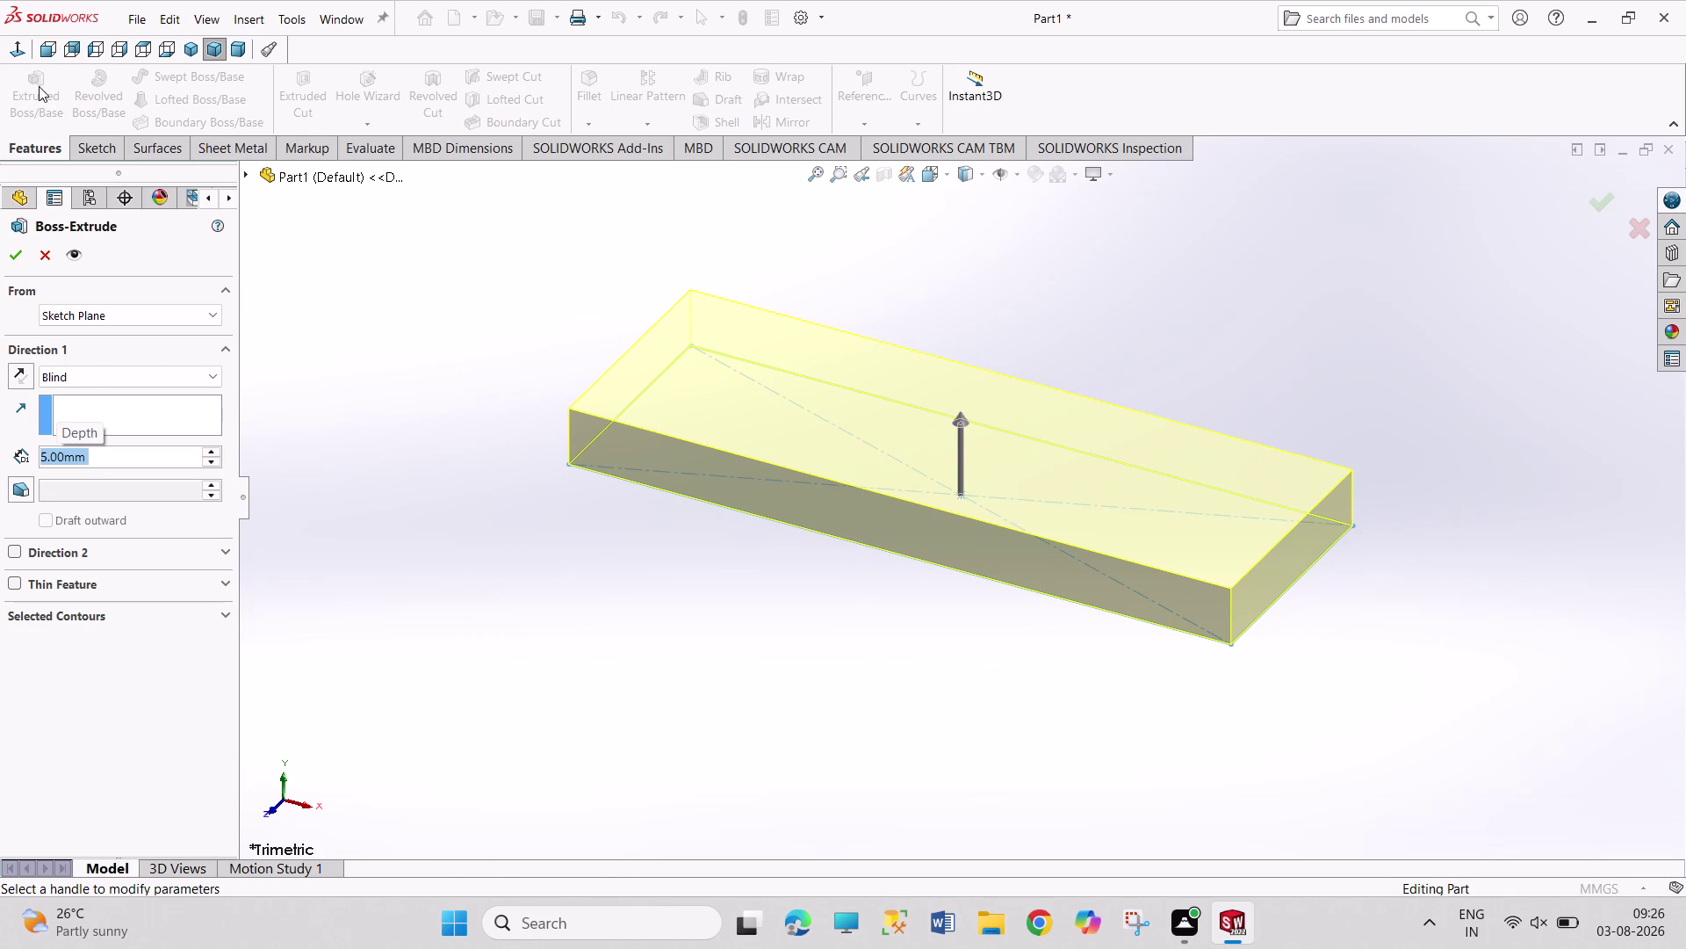
click(7, 254)
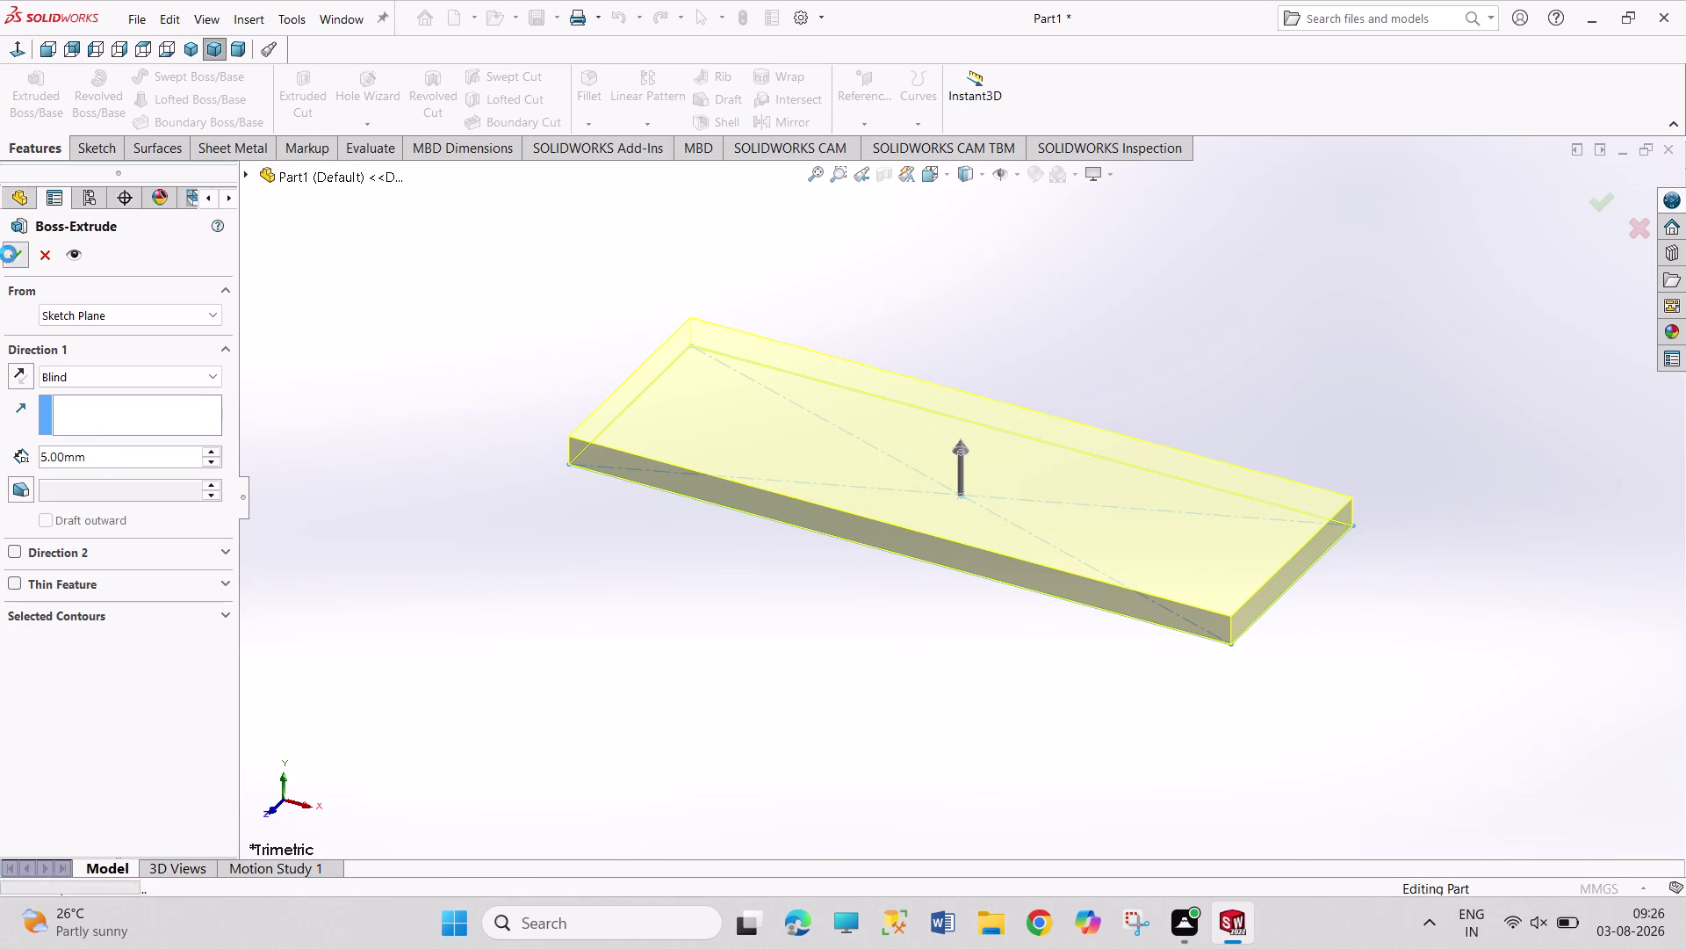
click(295, 303)
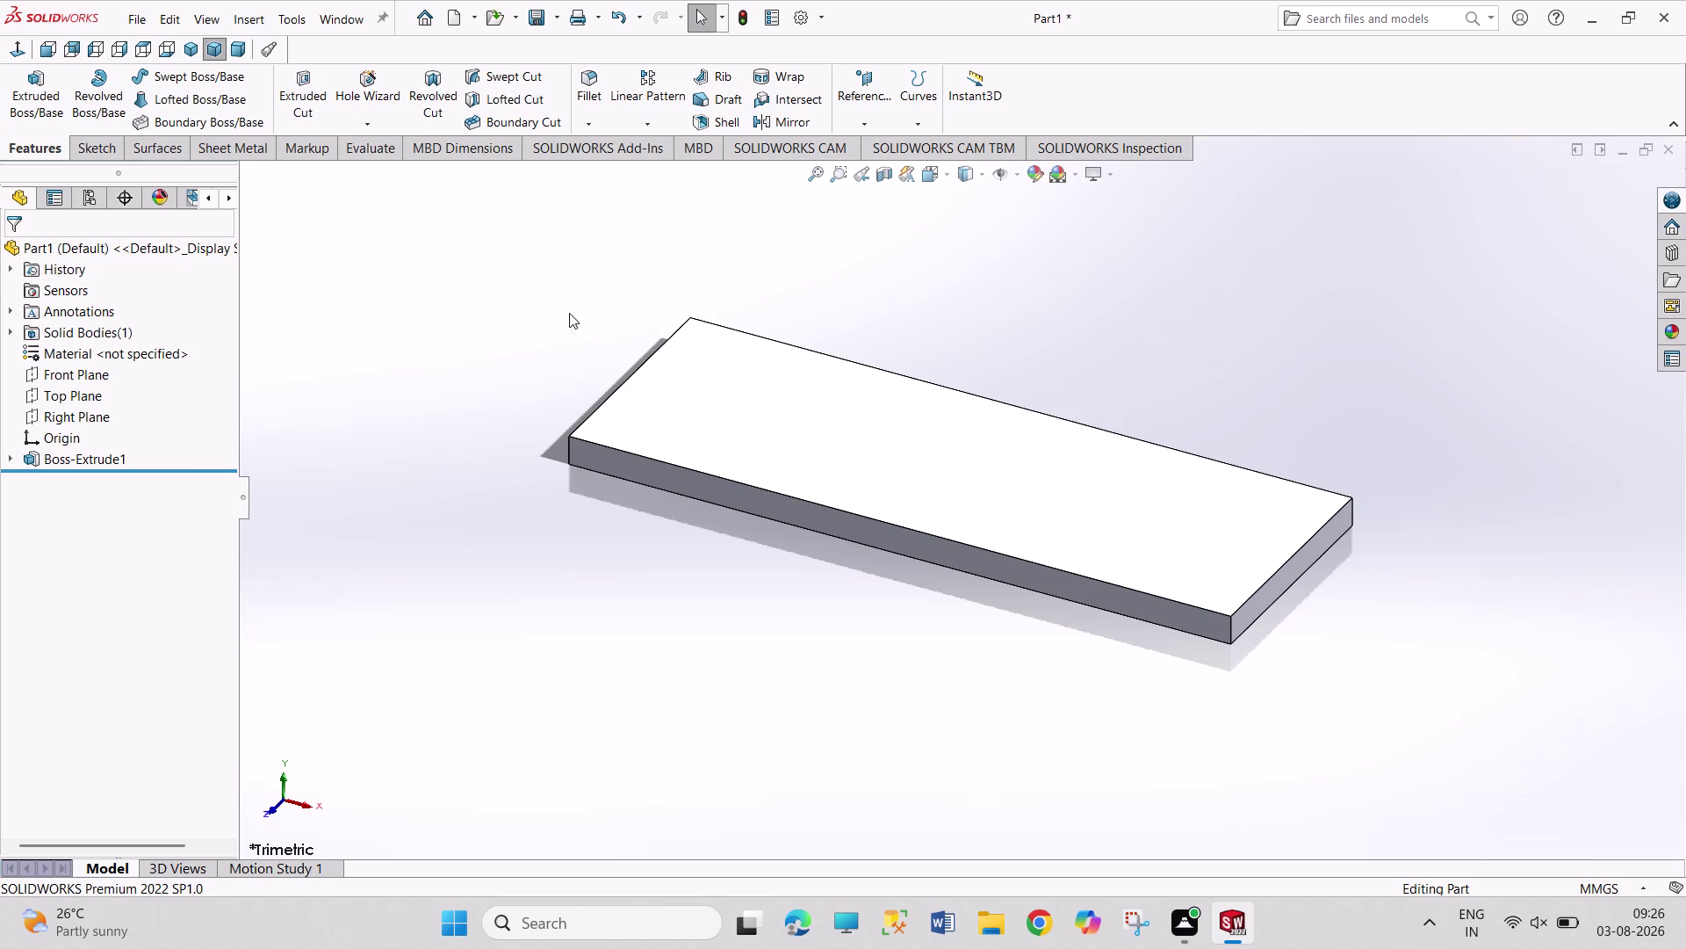
click(697, 386)
Draw a small circle near the top face's upper-left corner and start dimensioning from the left edge.
click(778, 344)
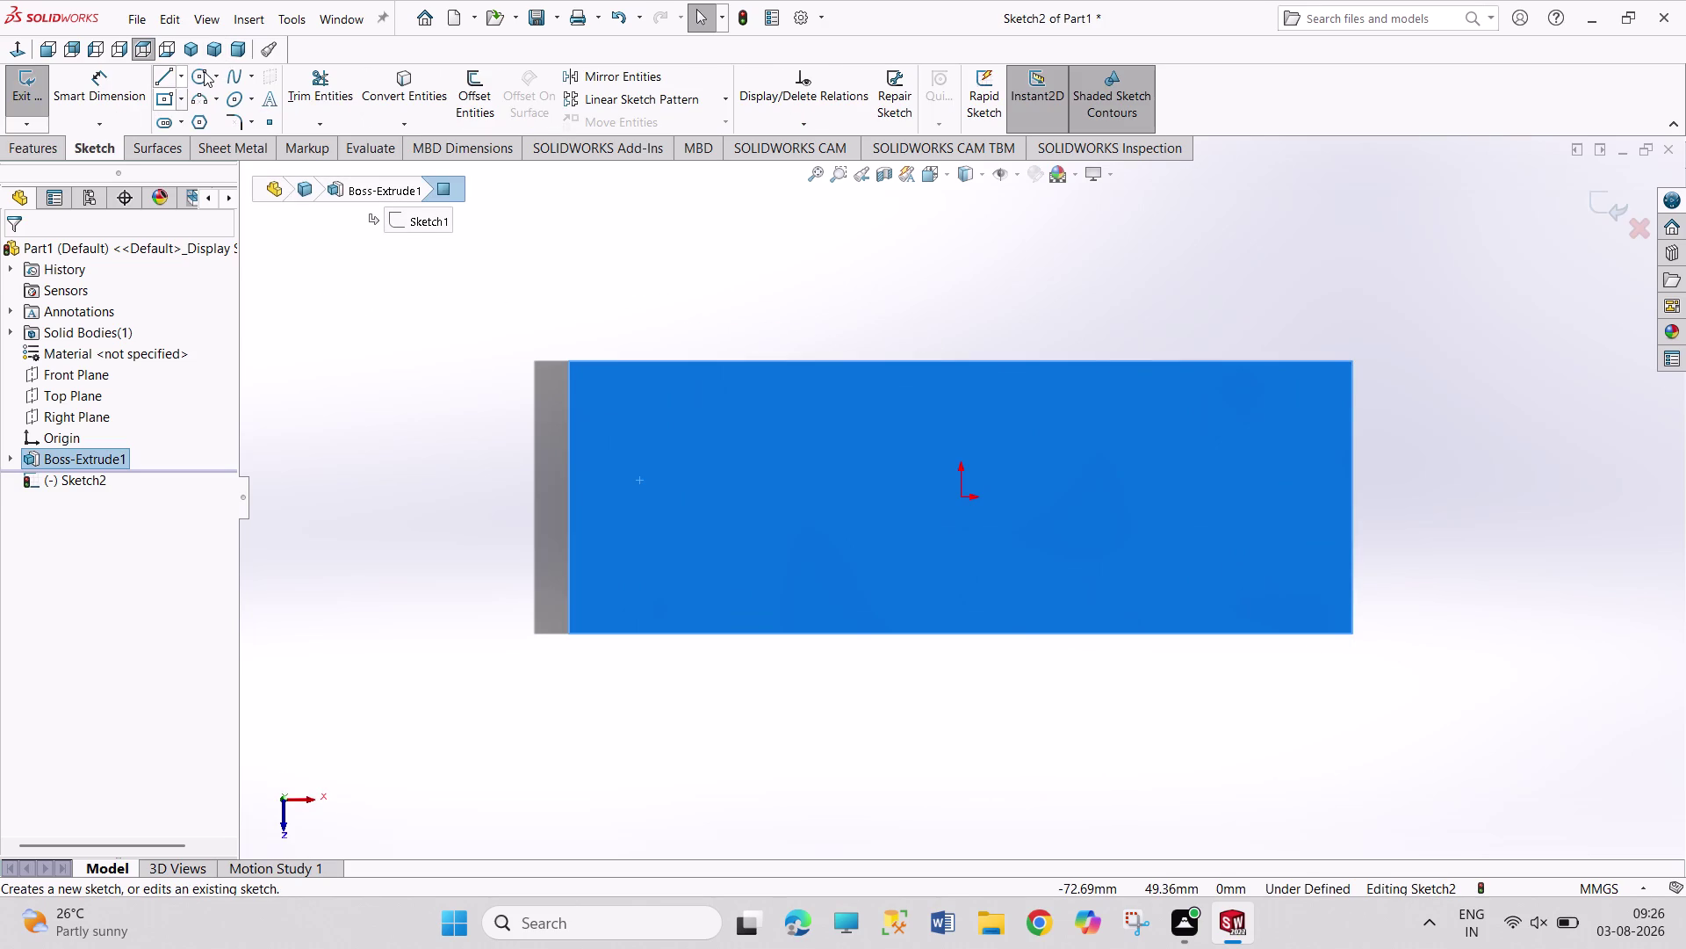
click(204, 71)
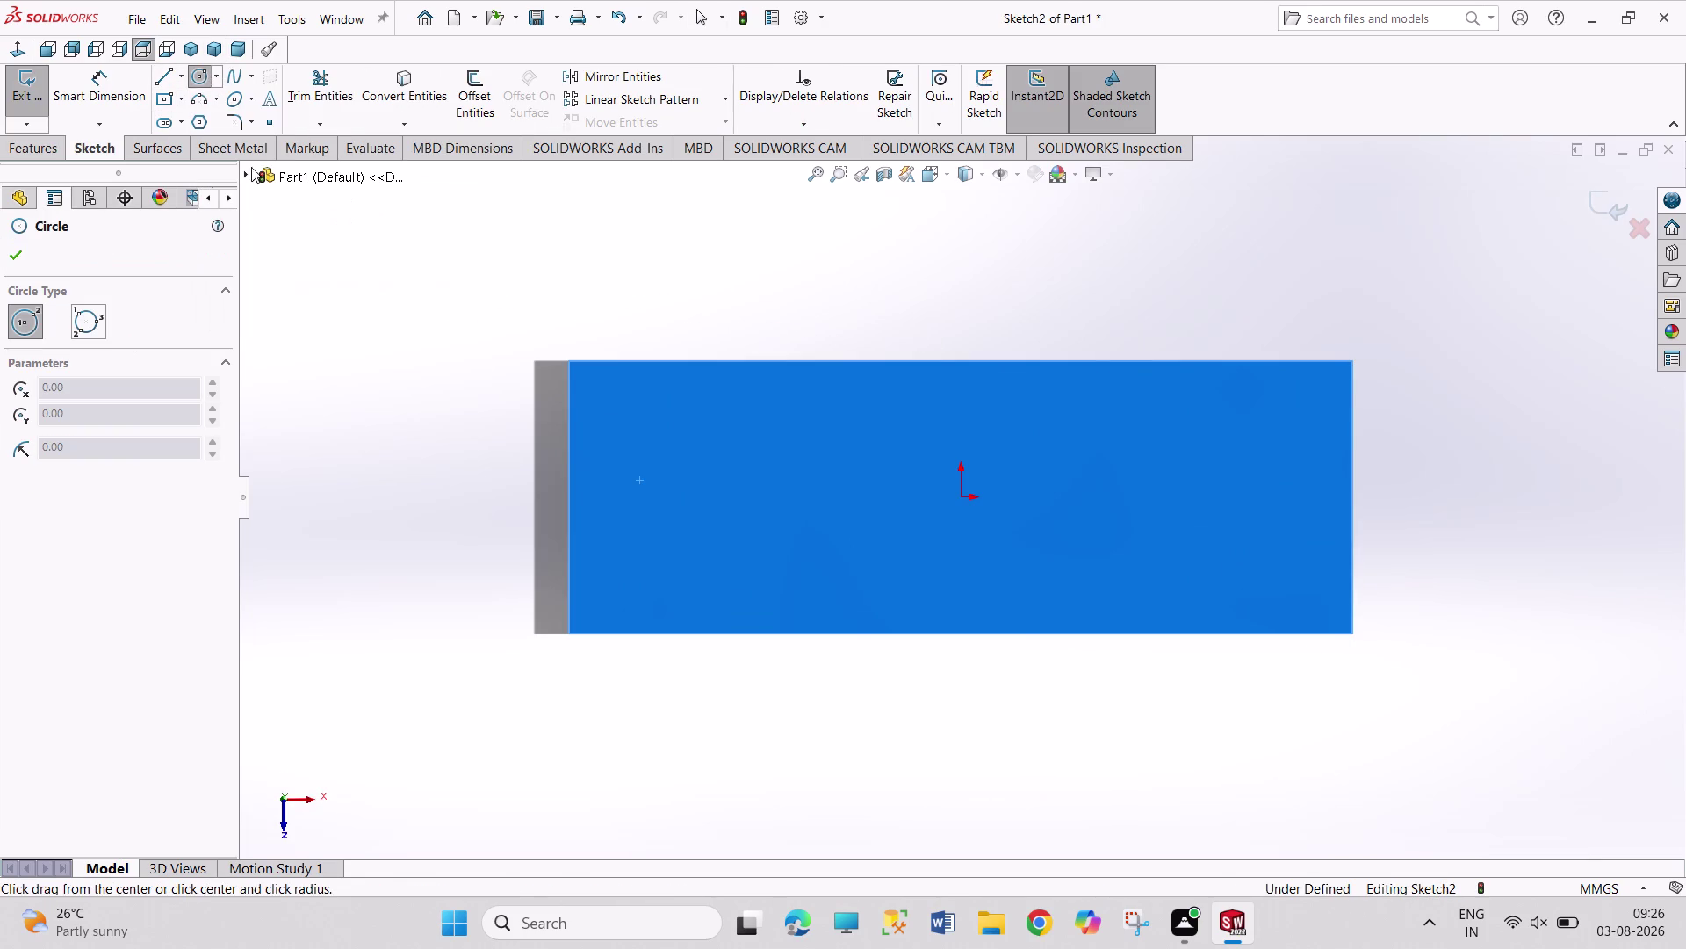
click(682, 422)
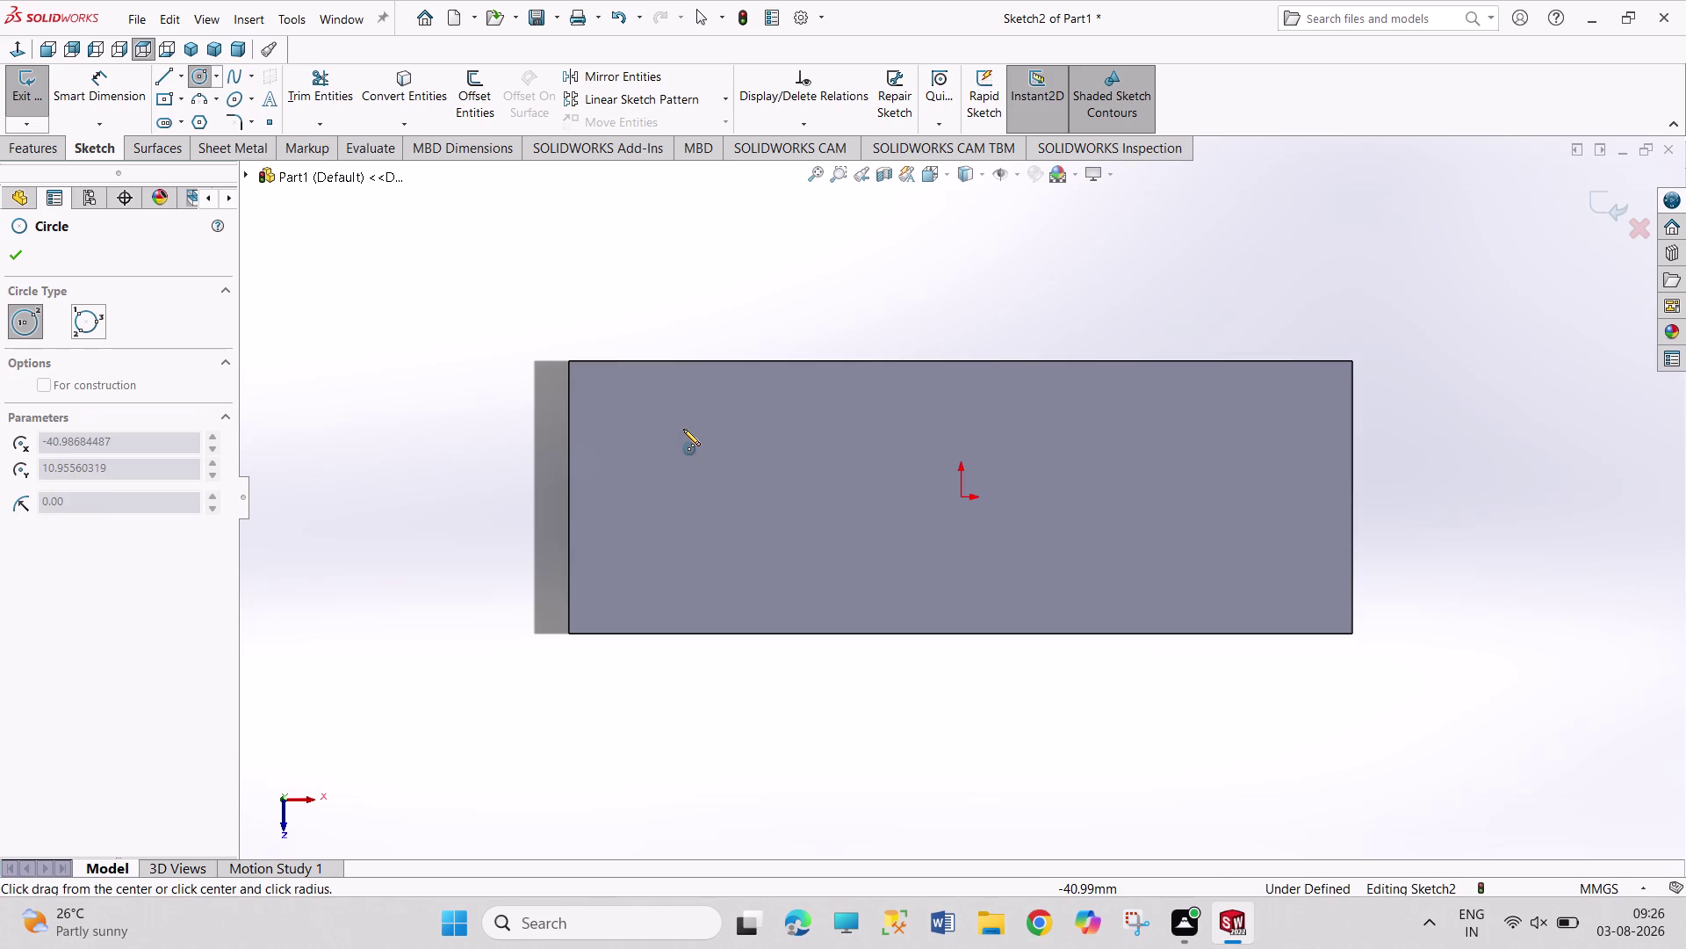
click(685, 443)
right_drag(346, 434, 324, 188)
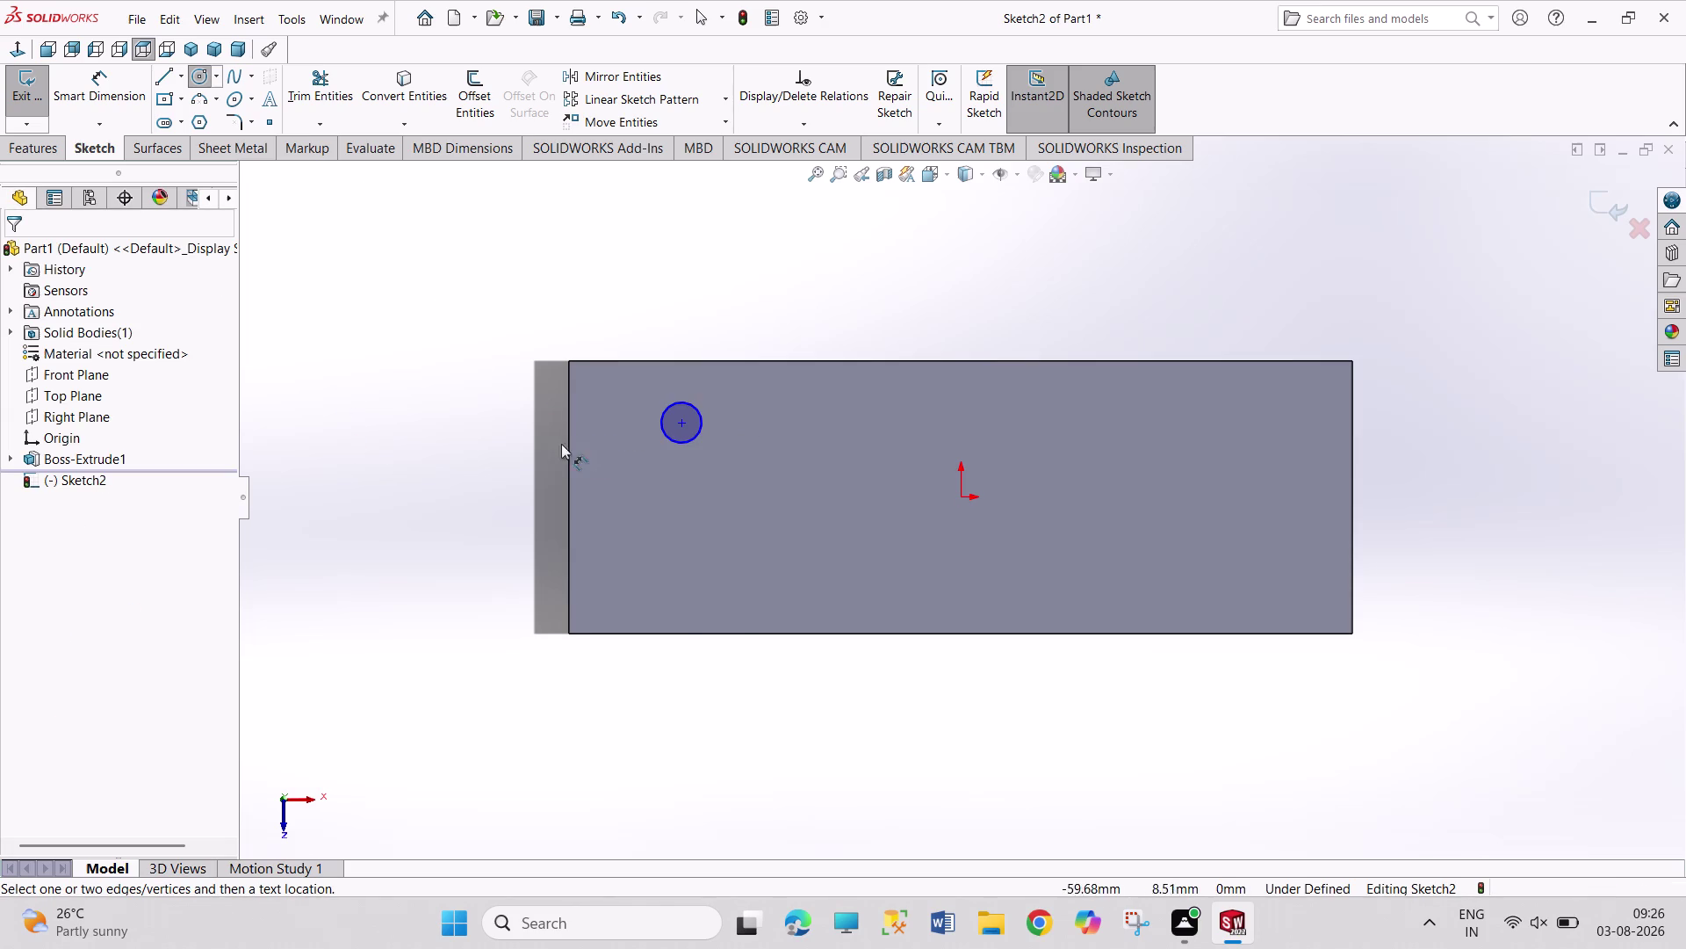
click(568, 439)
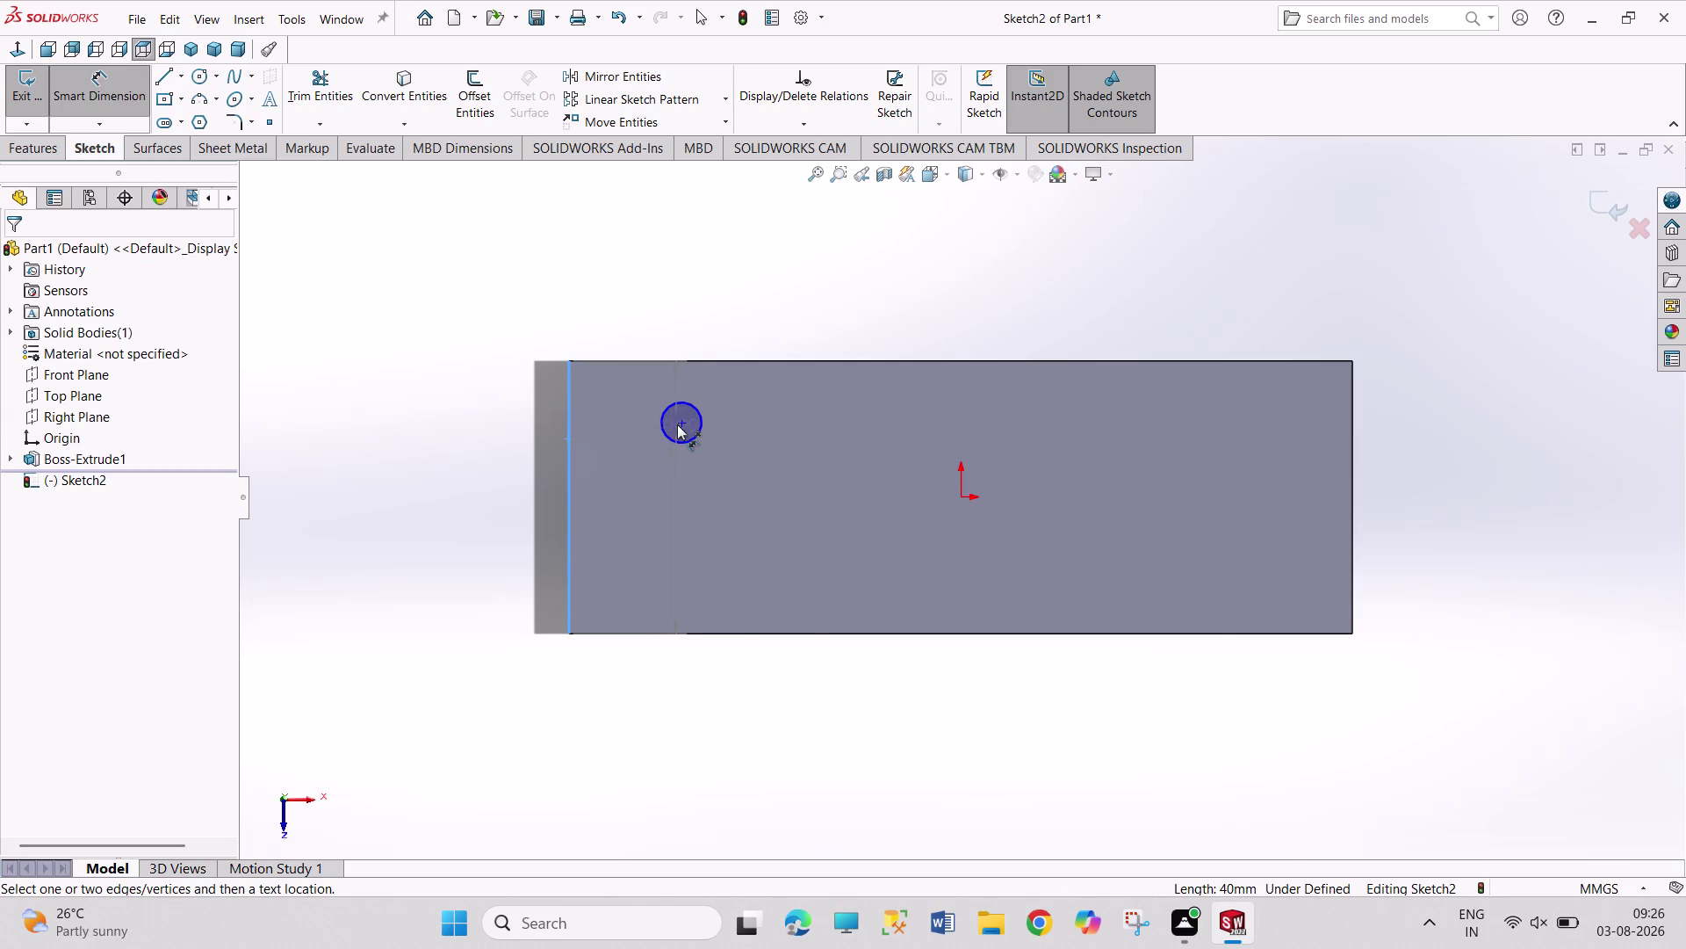
Dimension the circle centre 10 mm from the plate's left edge and 10 mm from its top edge.
click(679, 425)
click(615, 317)
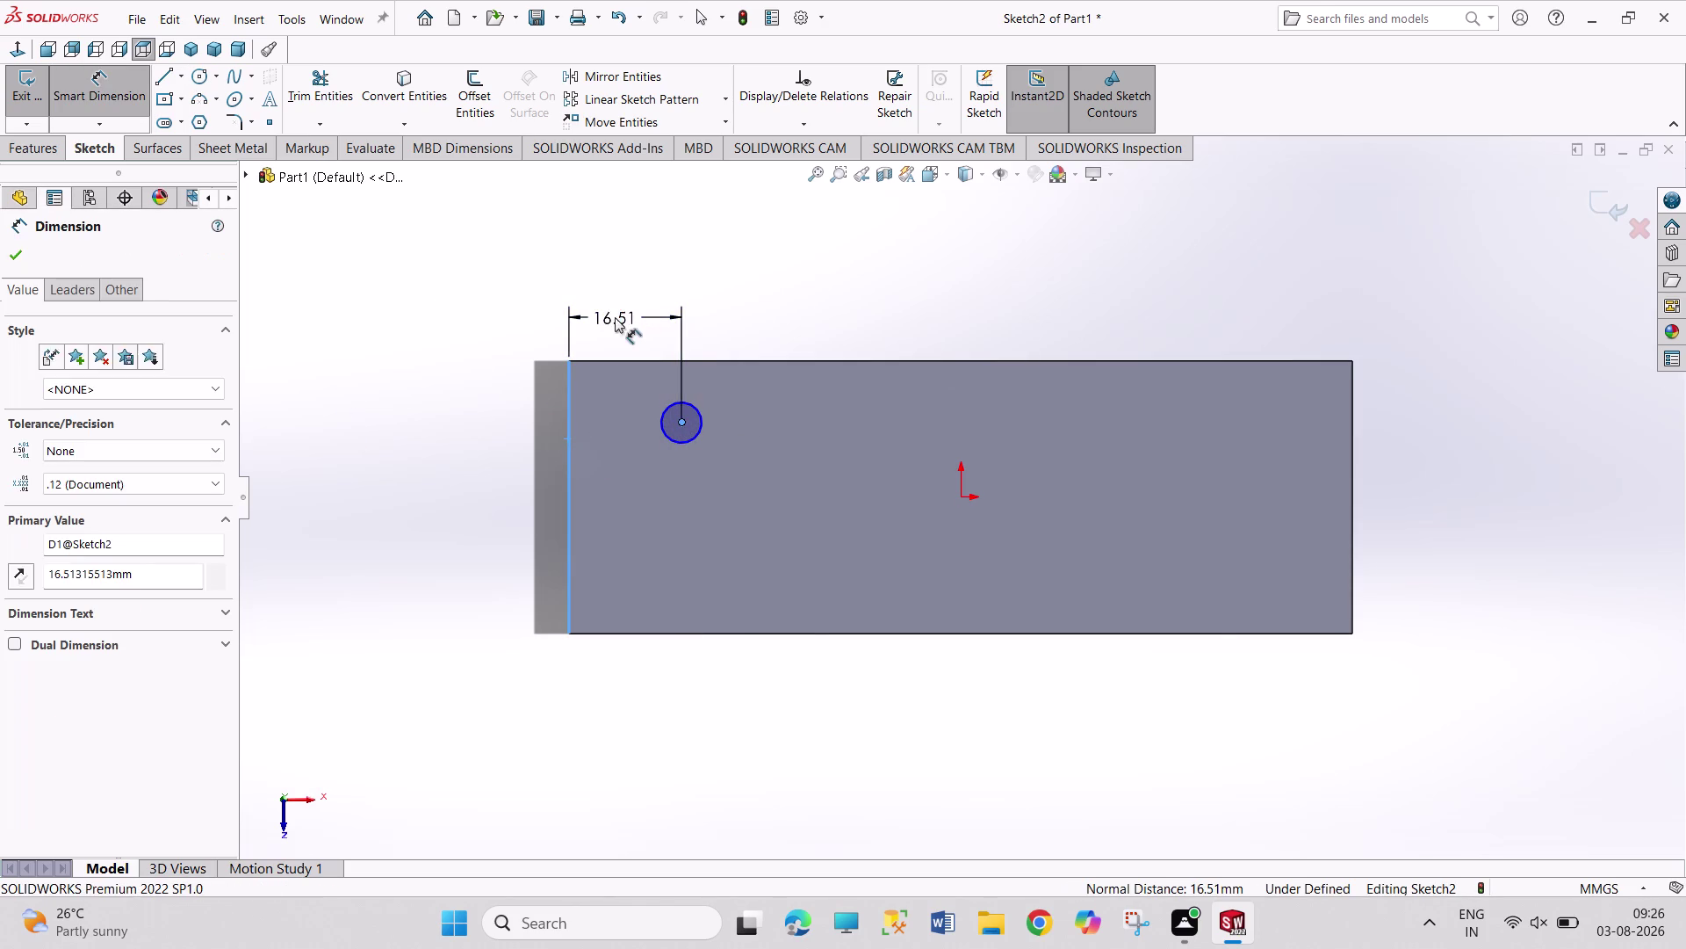
text(10)
key(Return)
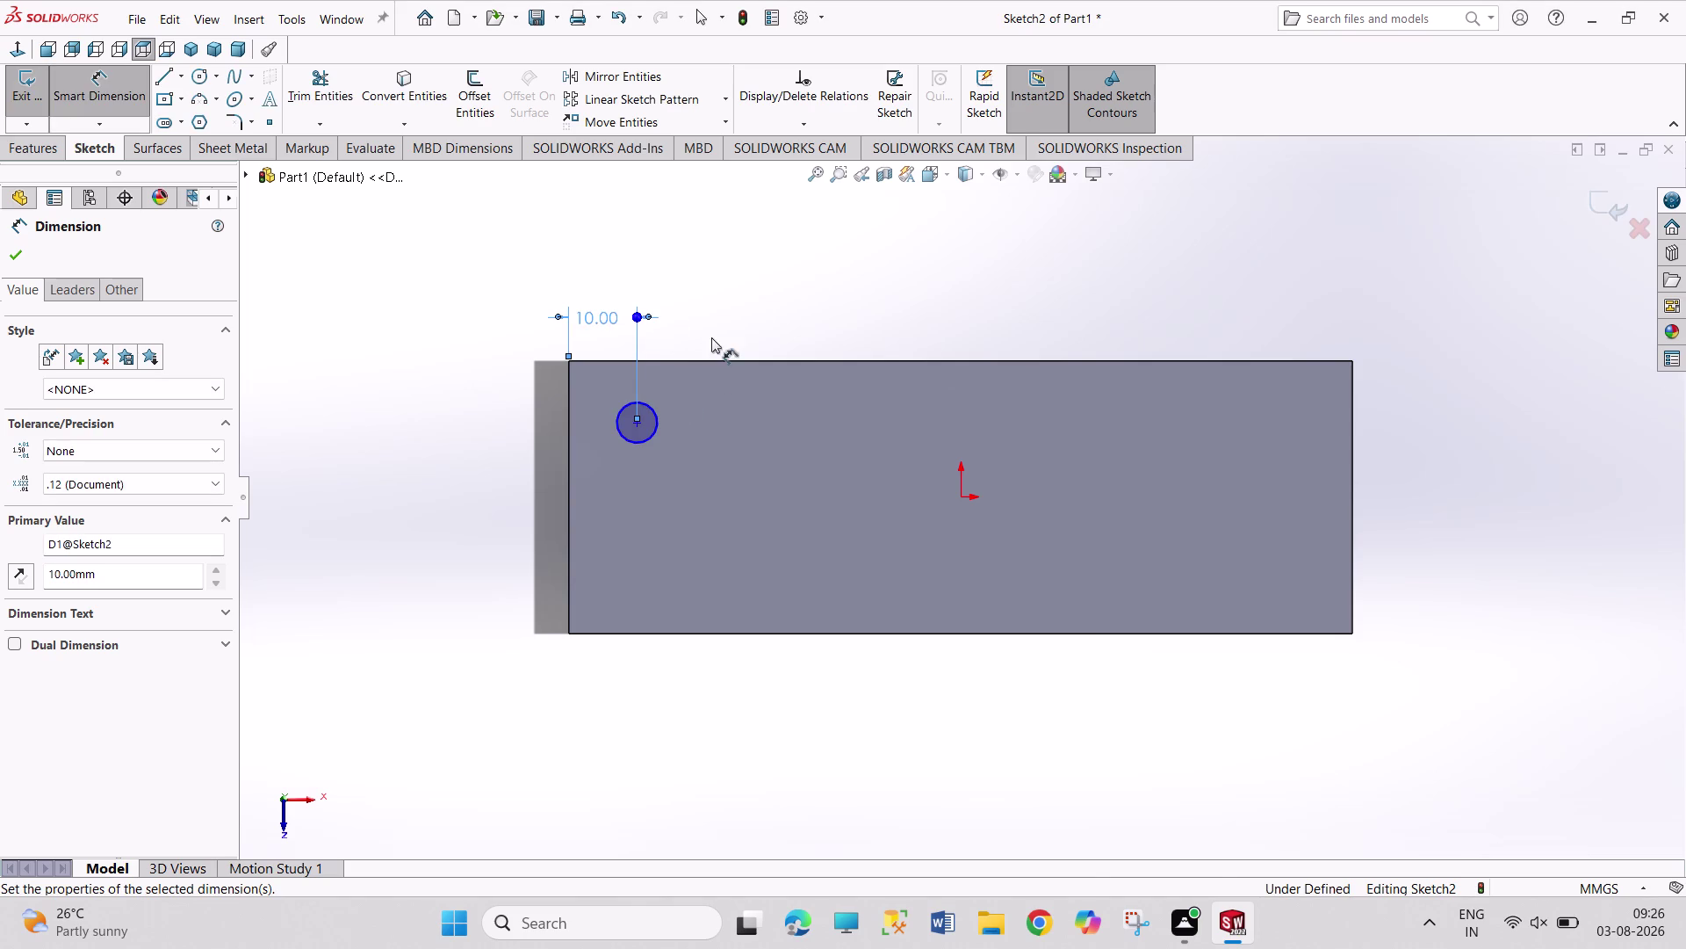
click(634, 423)
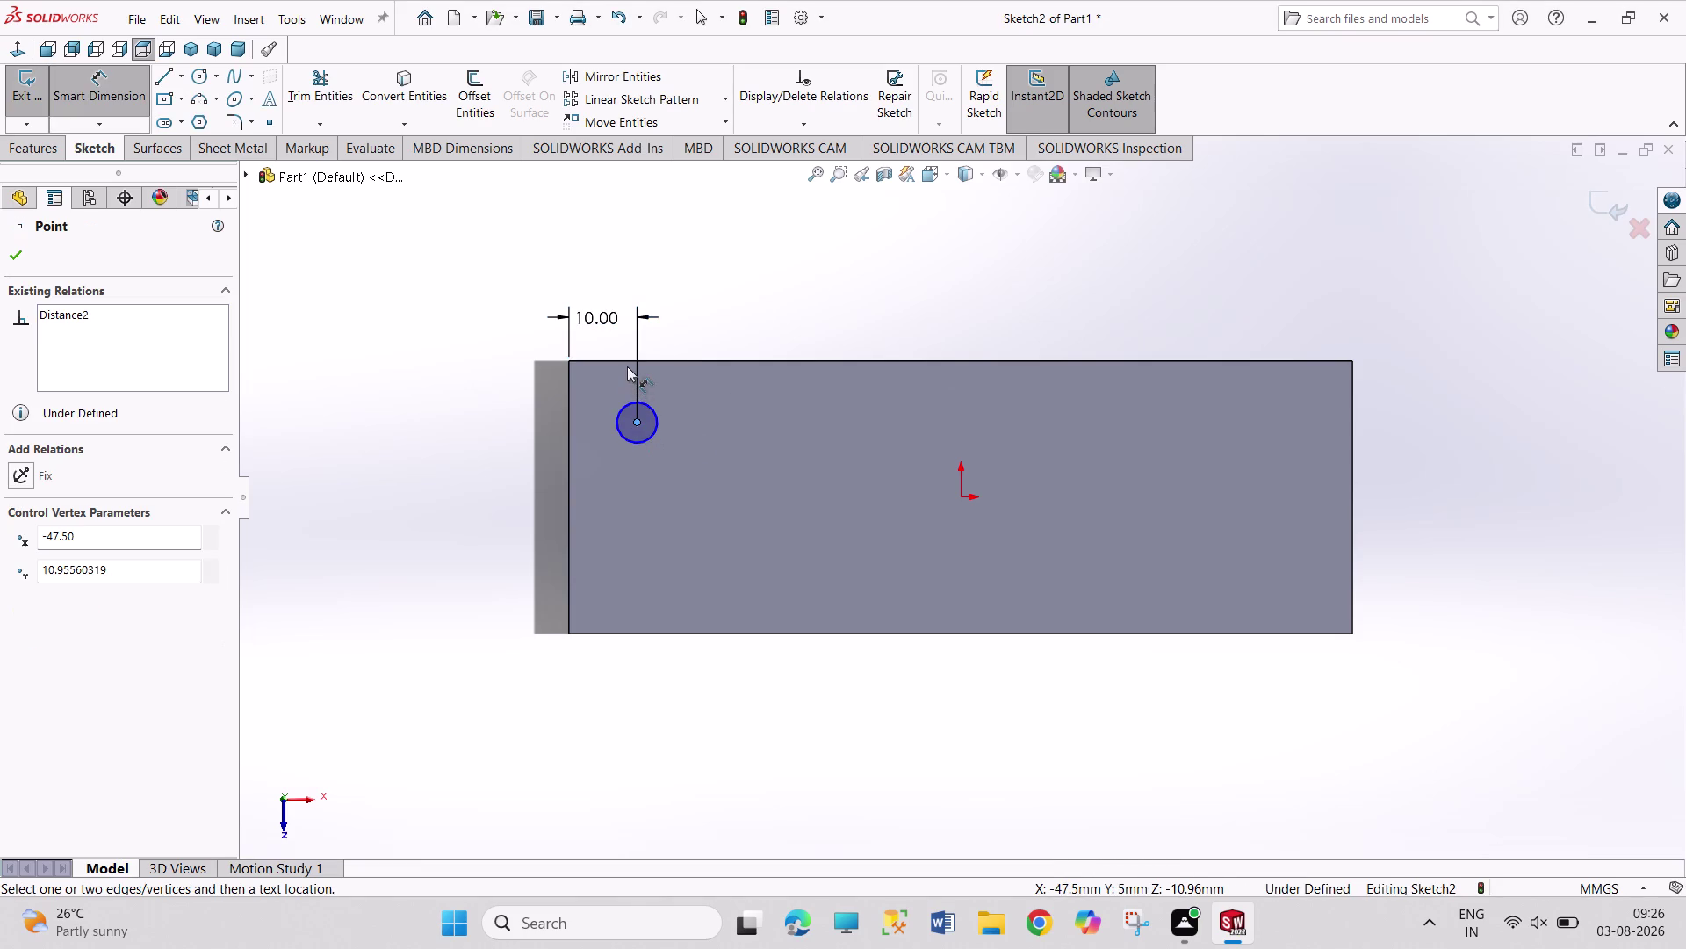
click(628, 360)
click(515, 398)
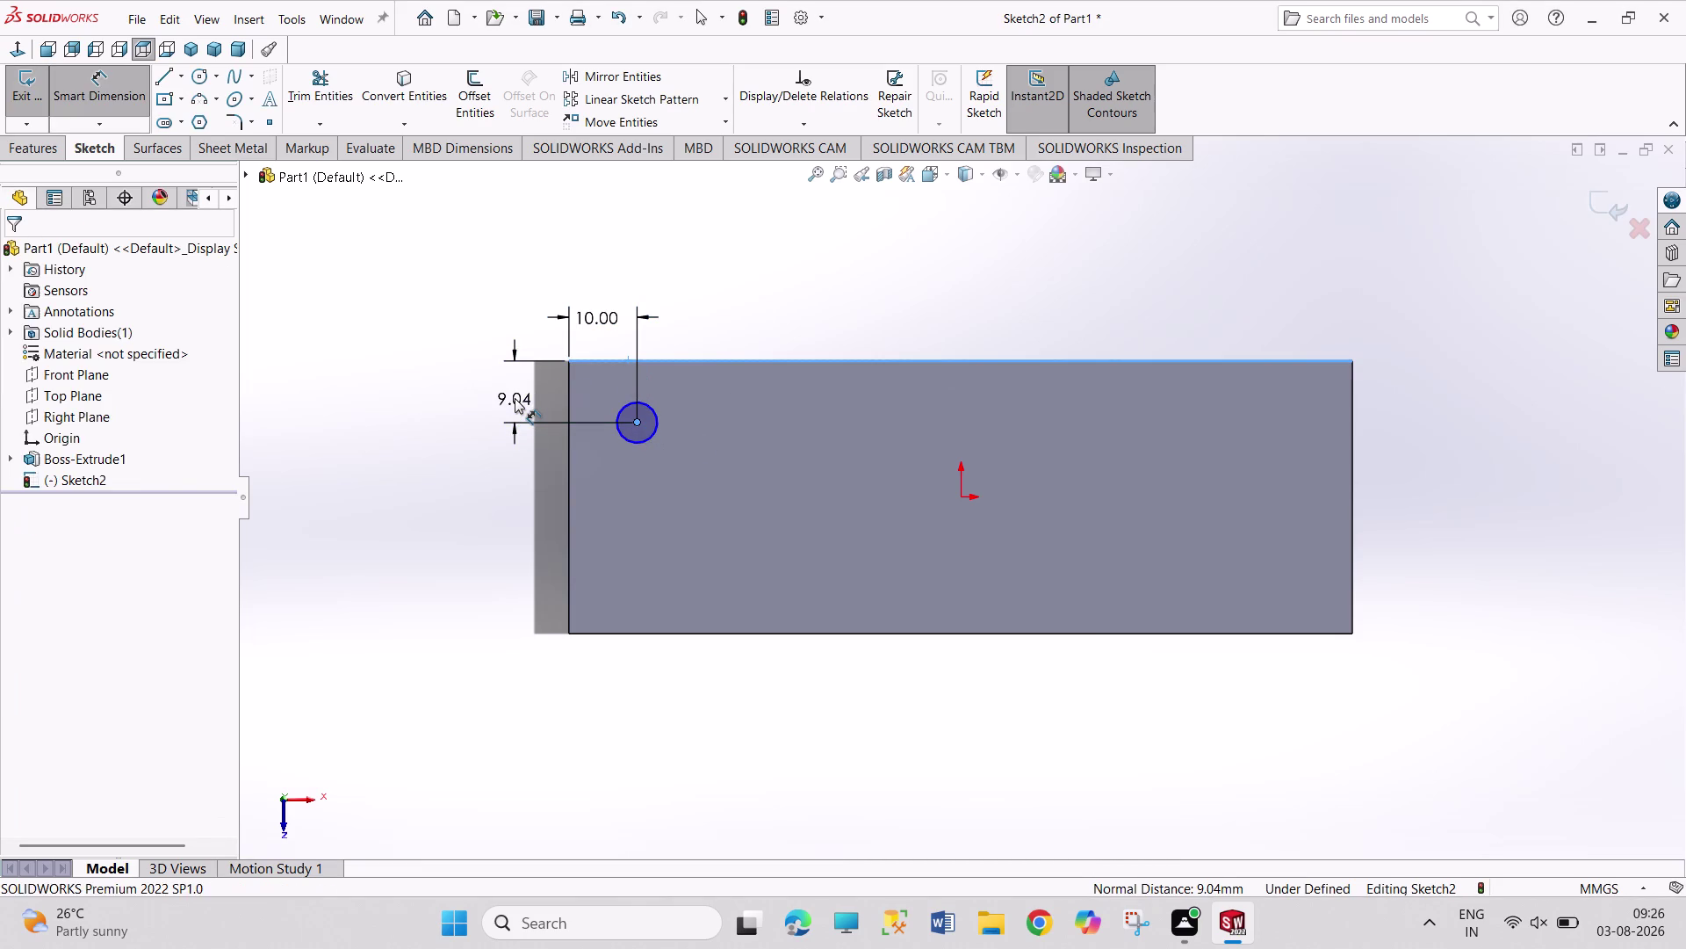
text(10)
key(Return)
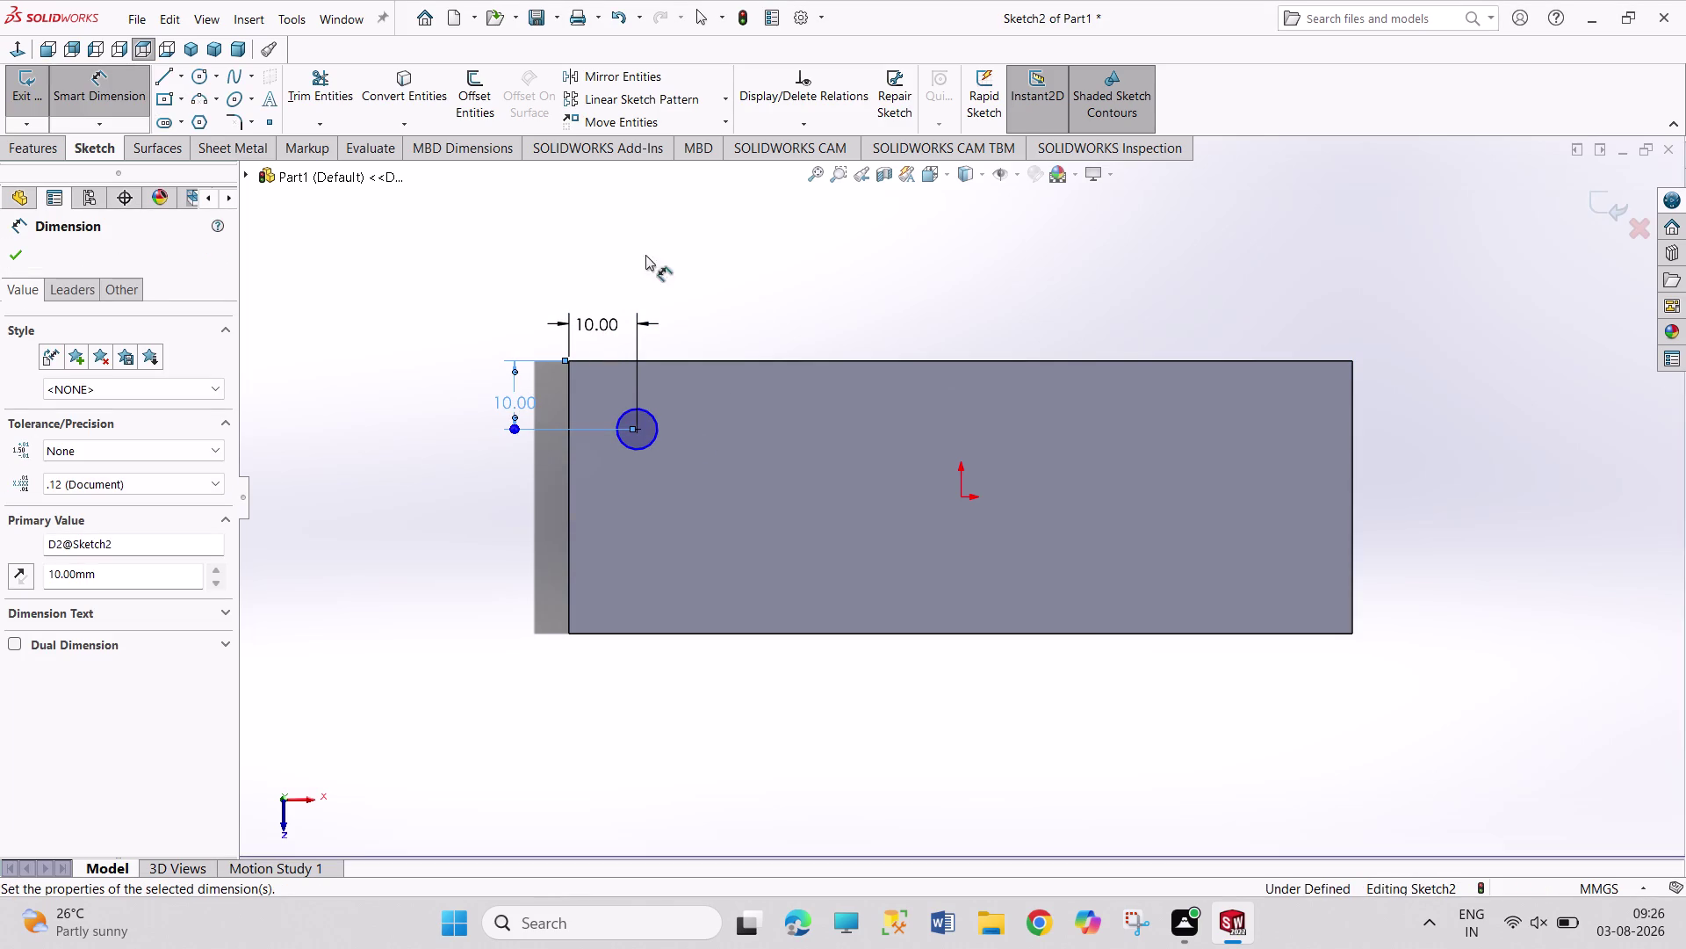
Change the horizontal distance from 10 mm to 25 mm.
right_click(737, 238)
click(756, 300)
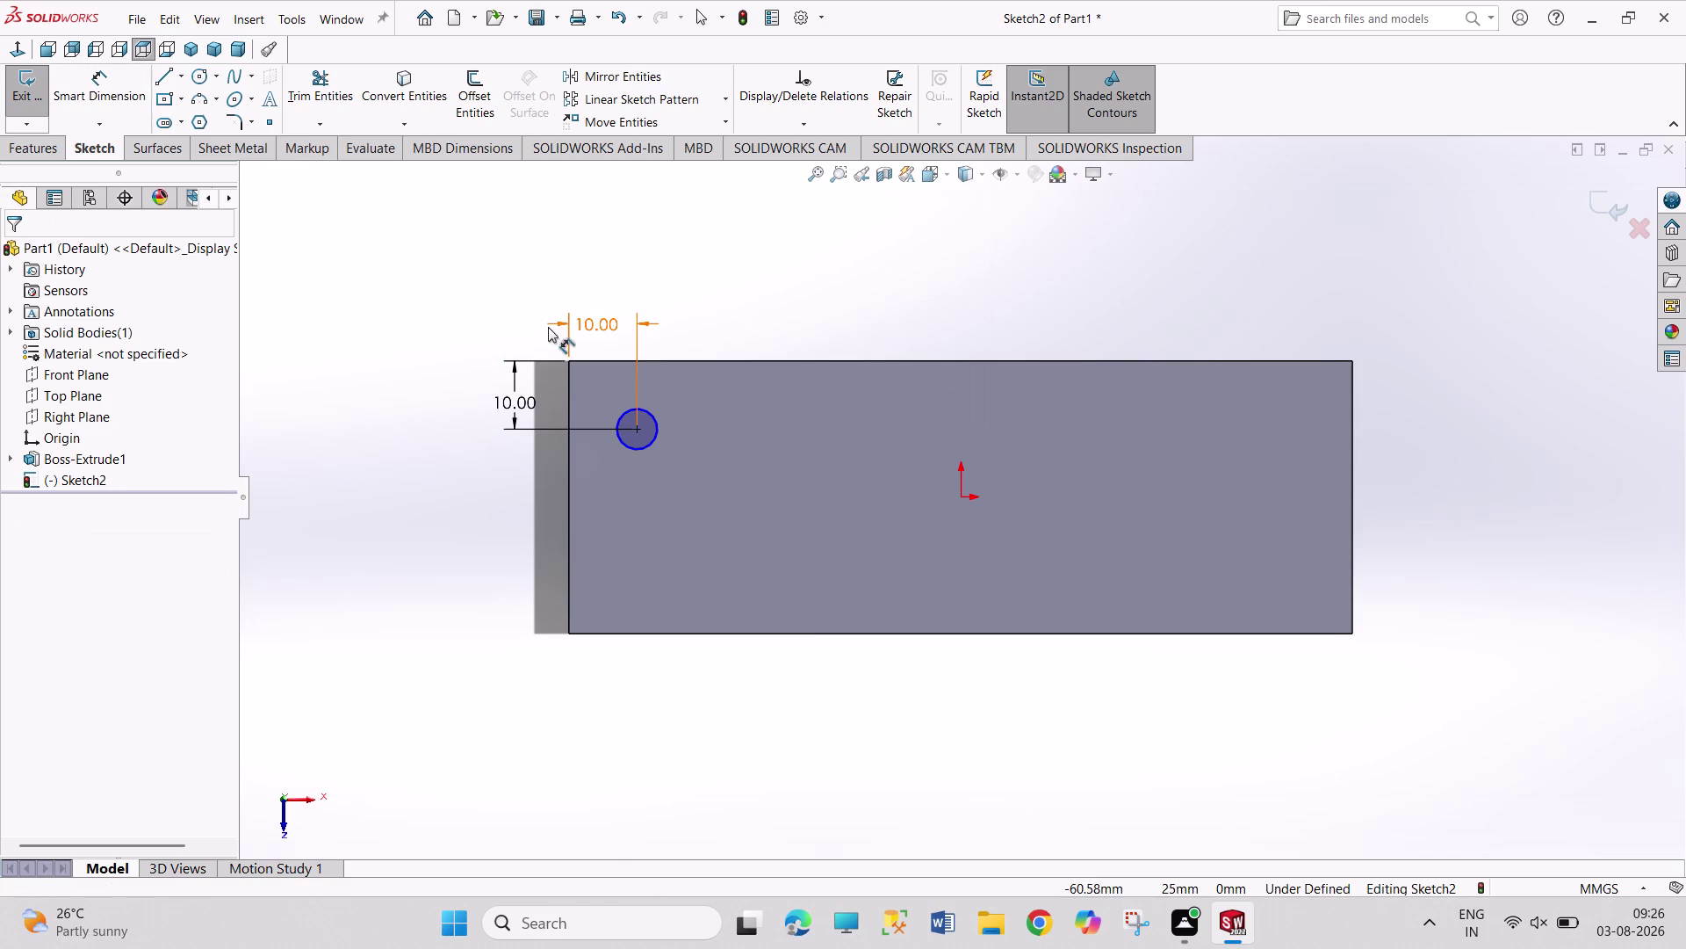
double_click(596, 320)
text(2)
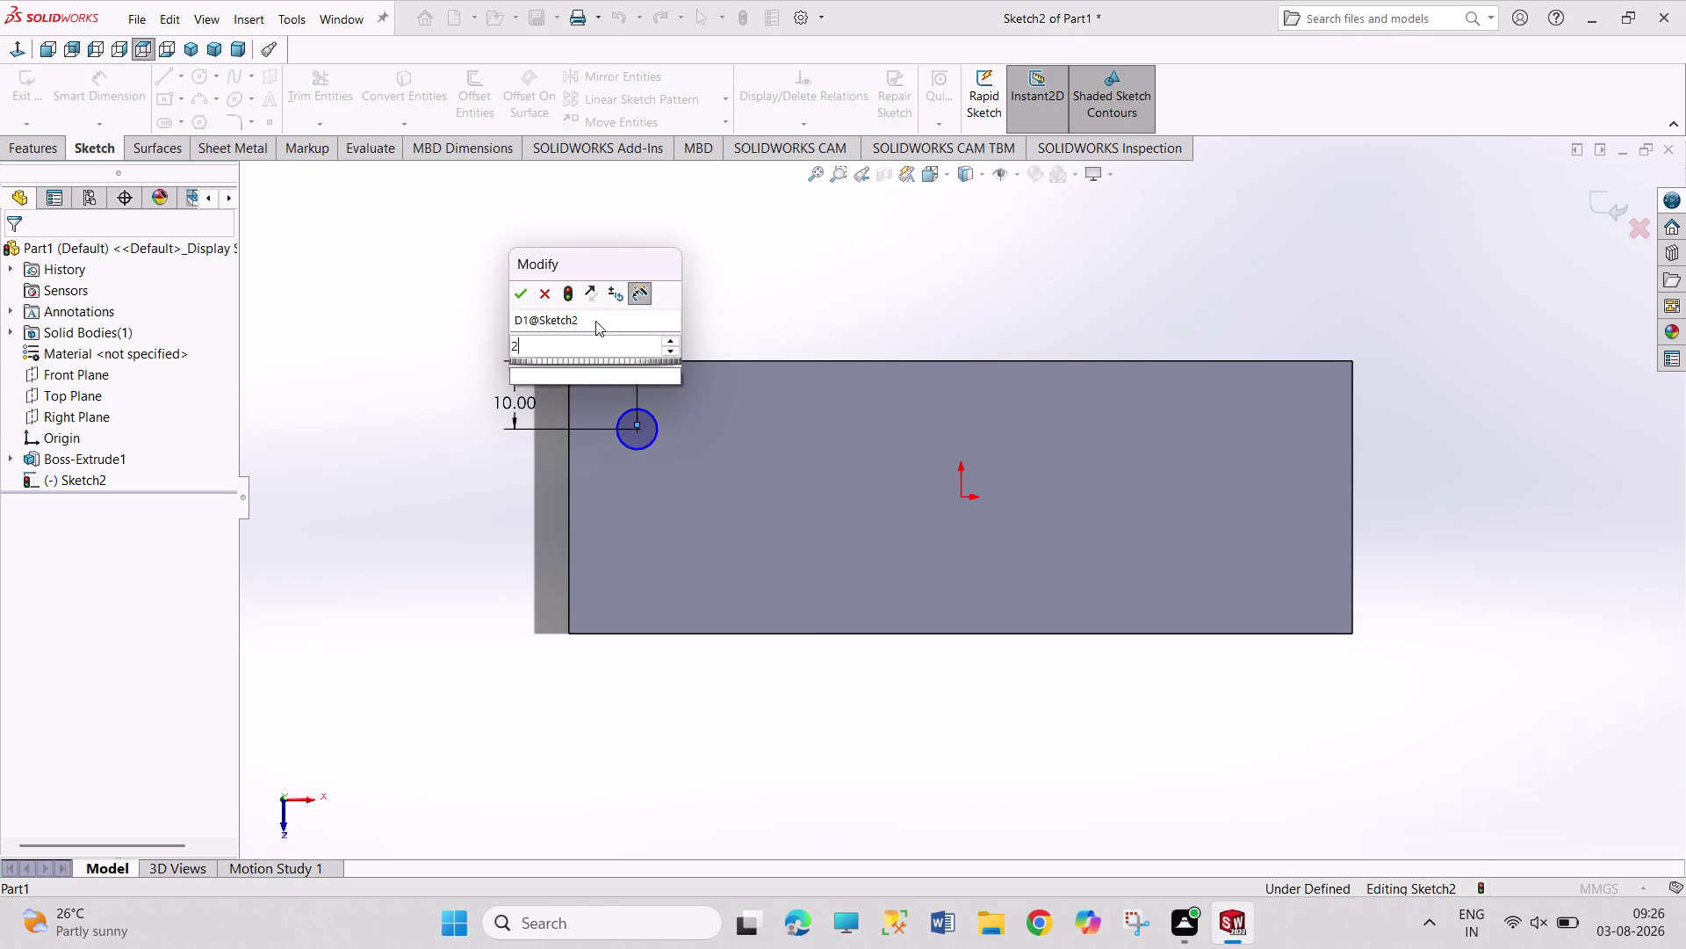
text(5)
key(Return)
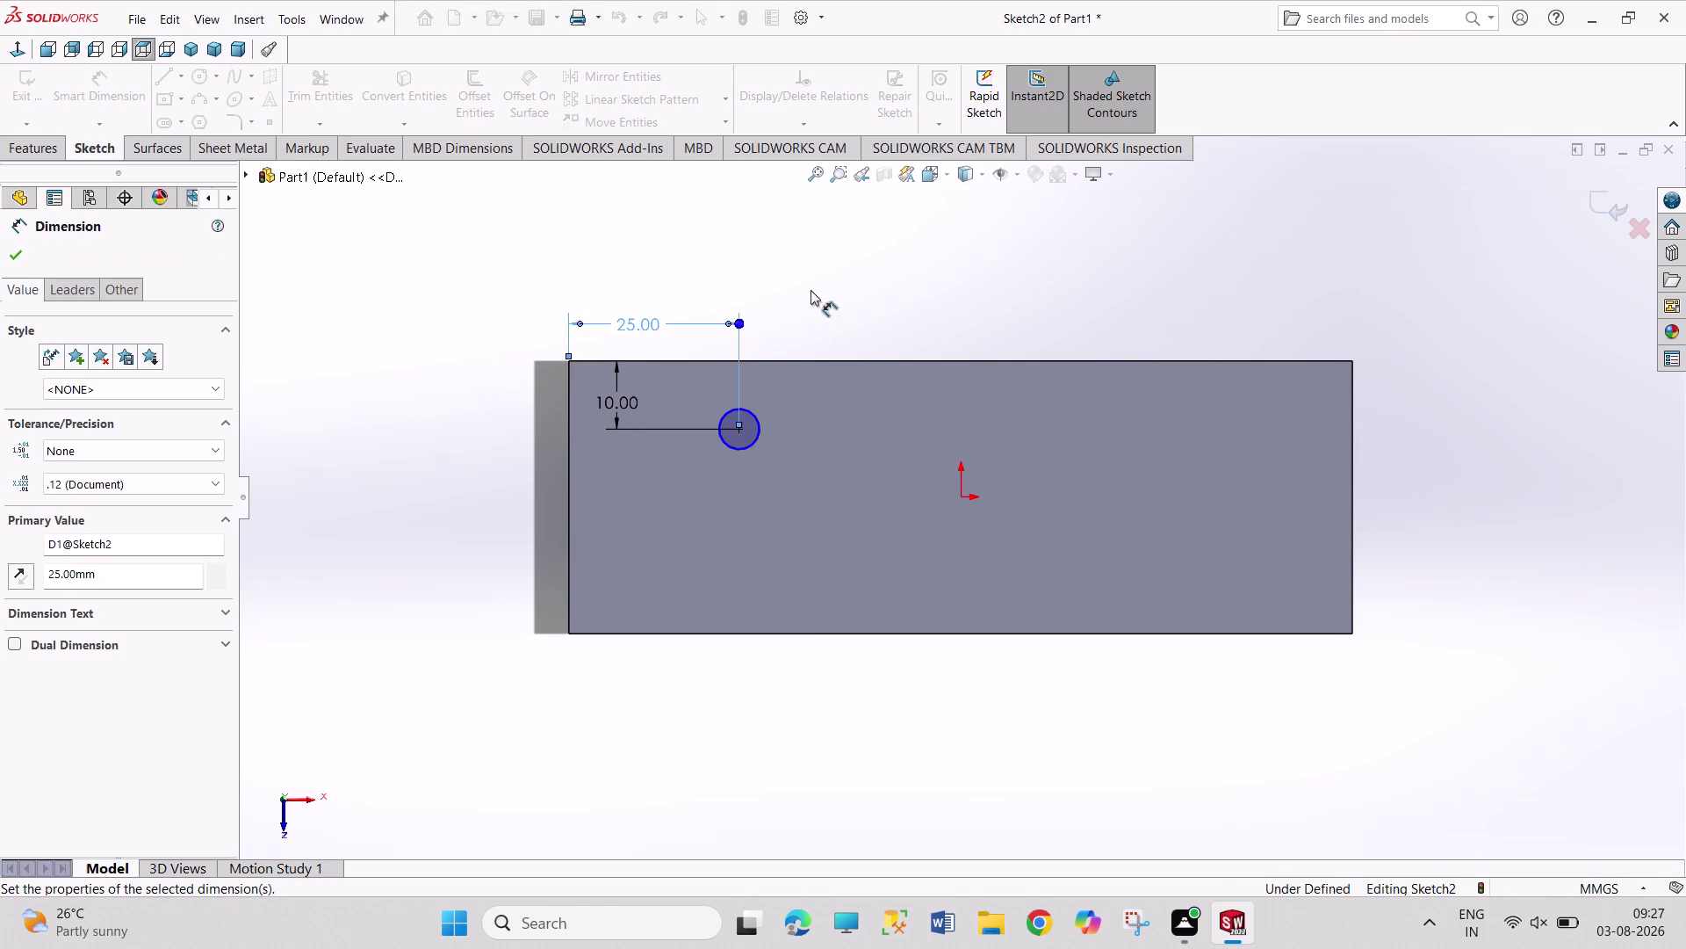
Move the vertical 10 mm dimension left of the plate and select the circle for sizing.
click(811, 253)
drag(620, 397, 604, 402)
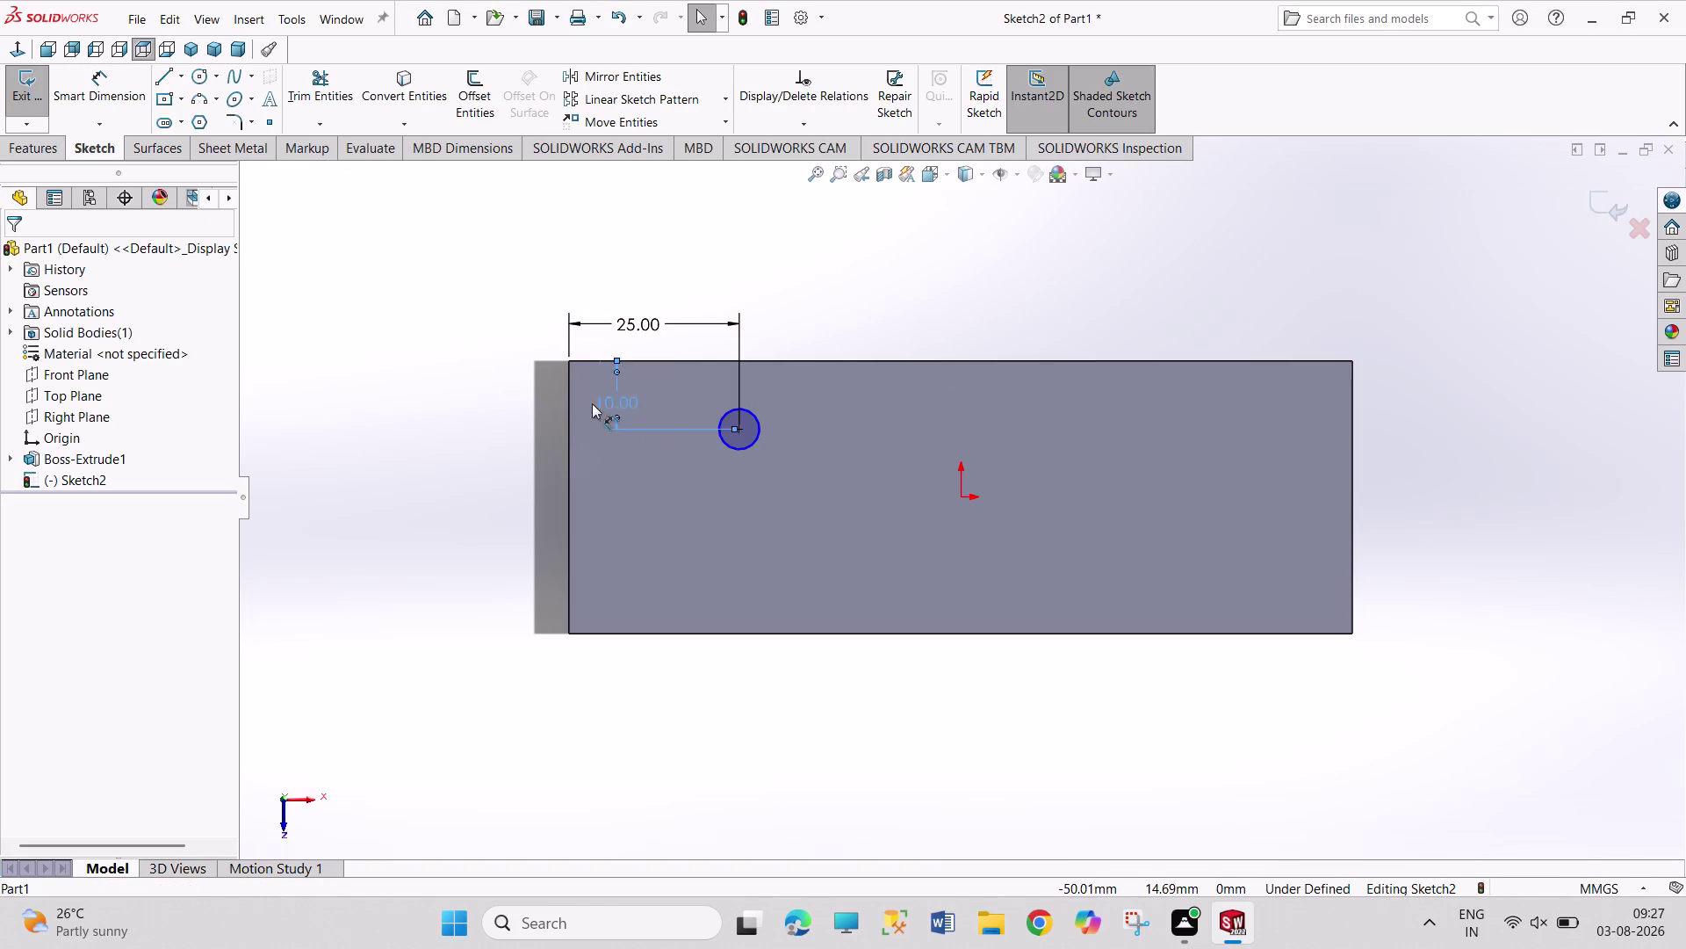
drag(603, 401, 505, 422)
click(889, 226)
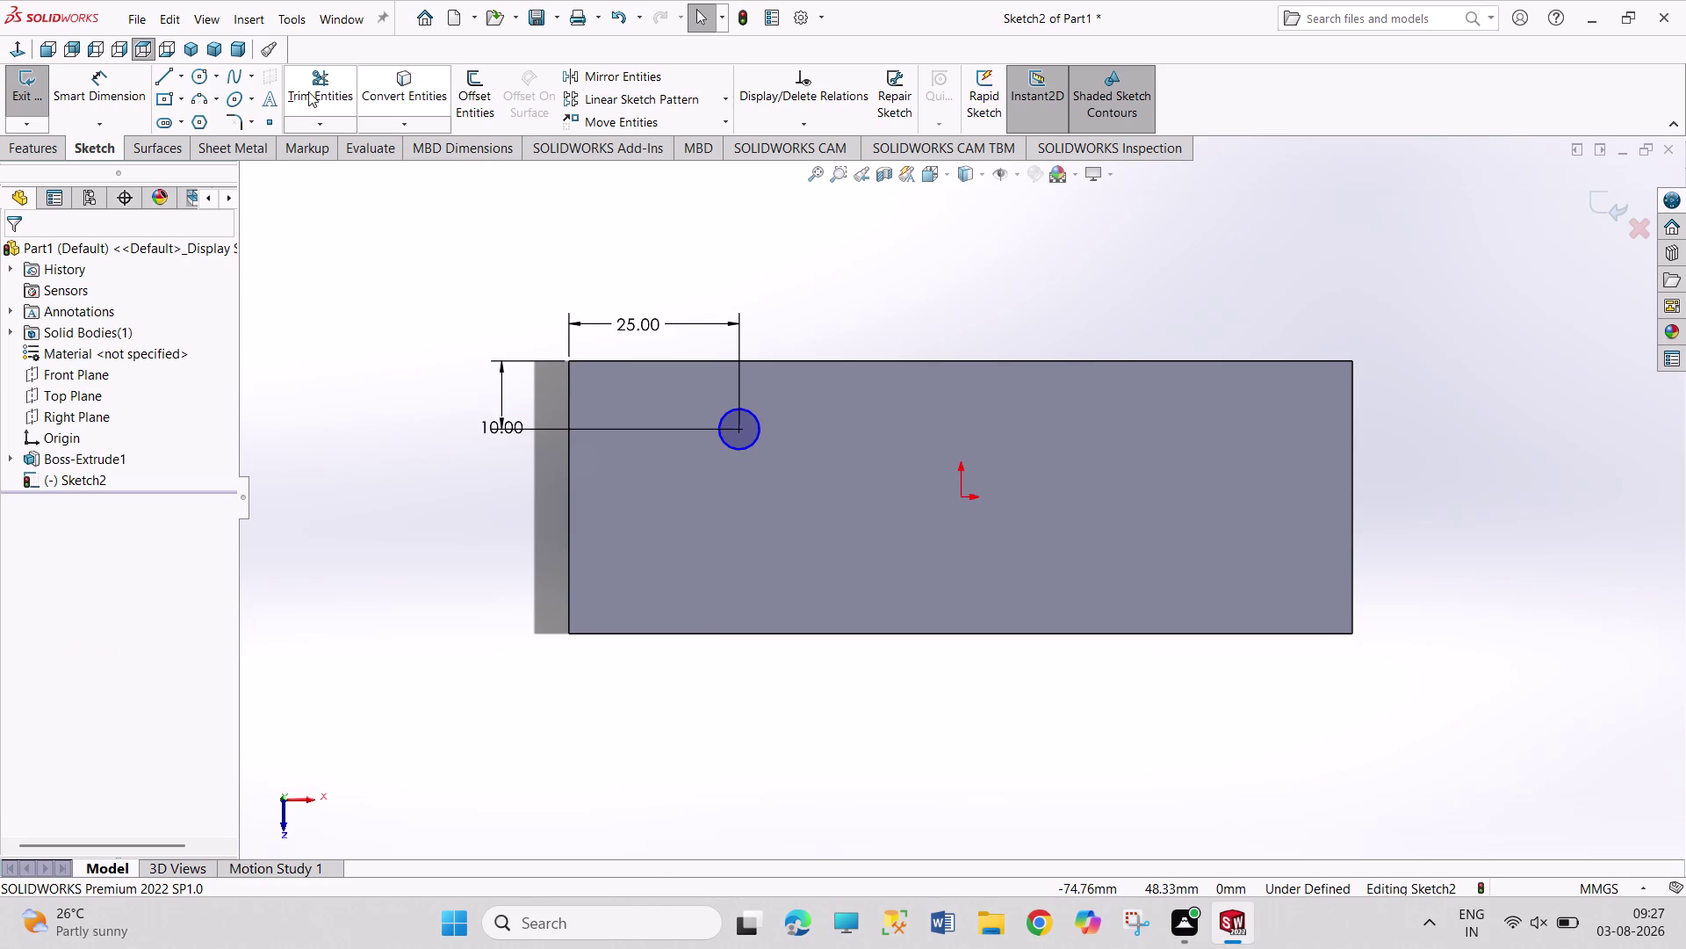
right_drag(834, 322, 834, 198)
click(749, 414)
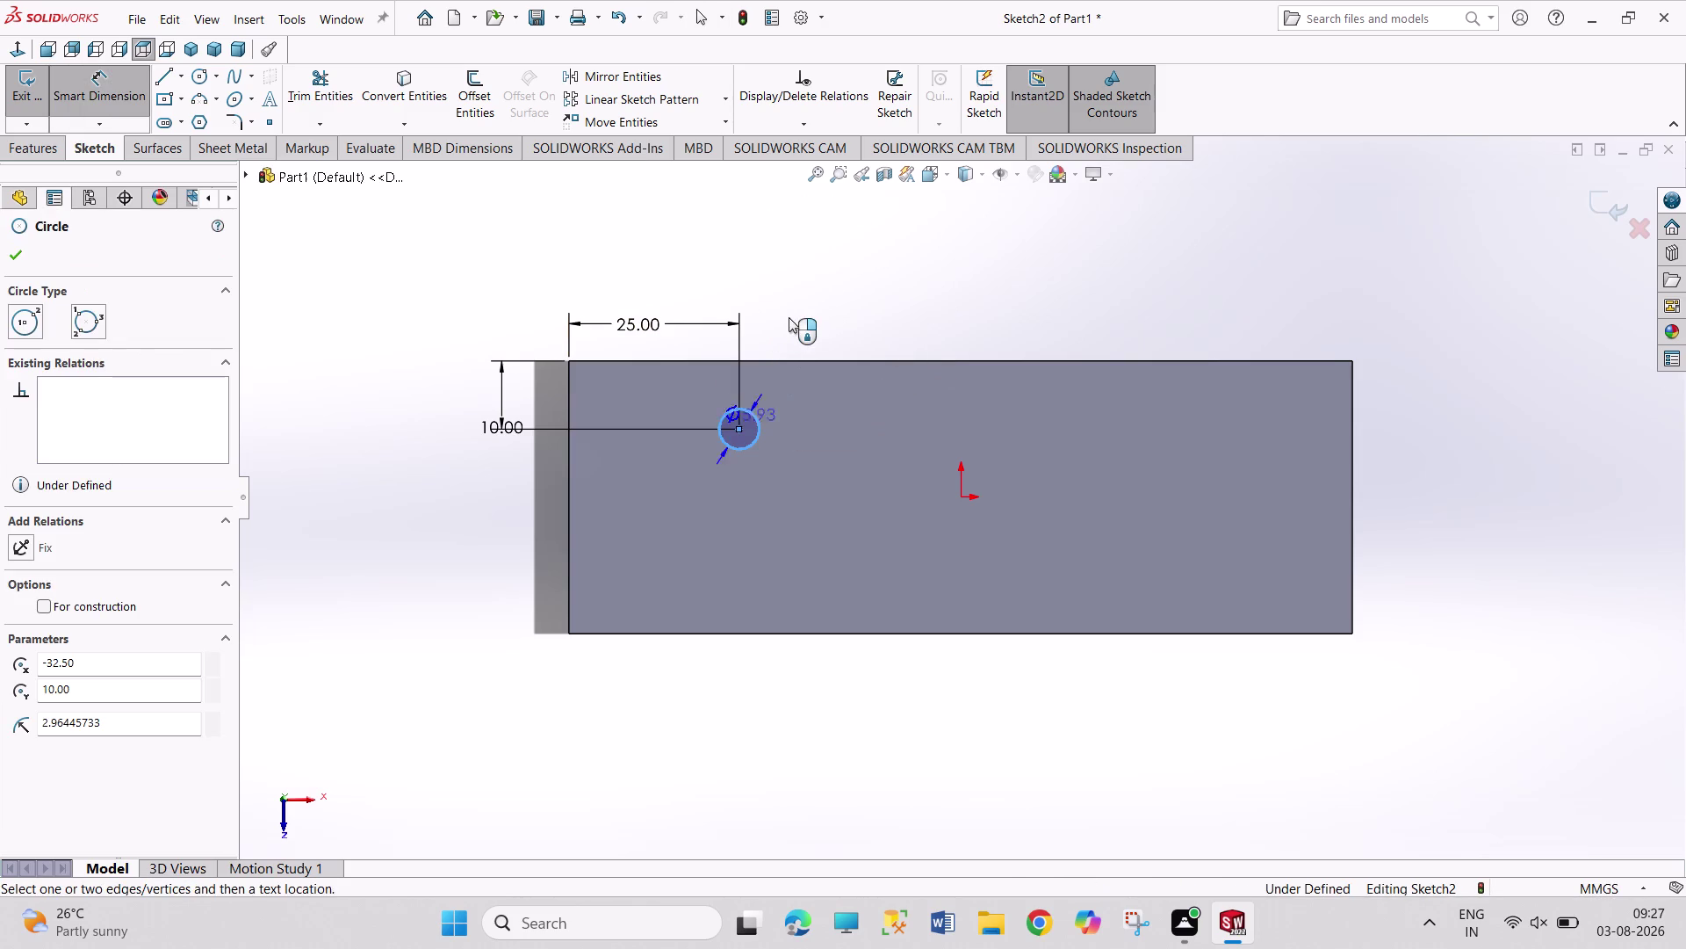
Give the circle a 5 mm diameter dimension and close its properties.
click(789, 317)
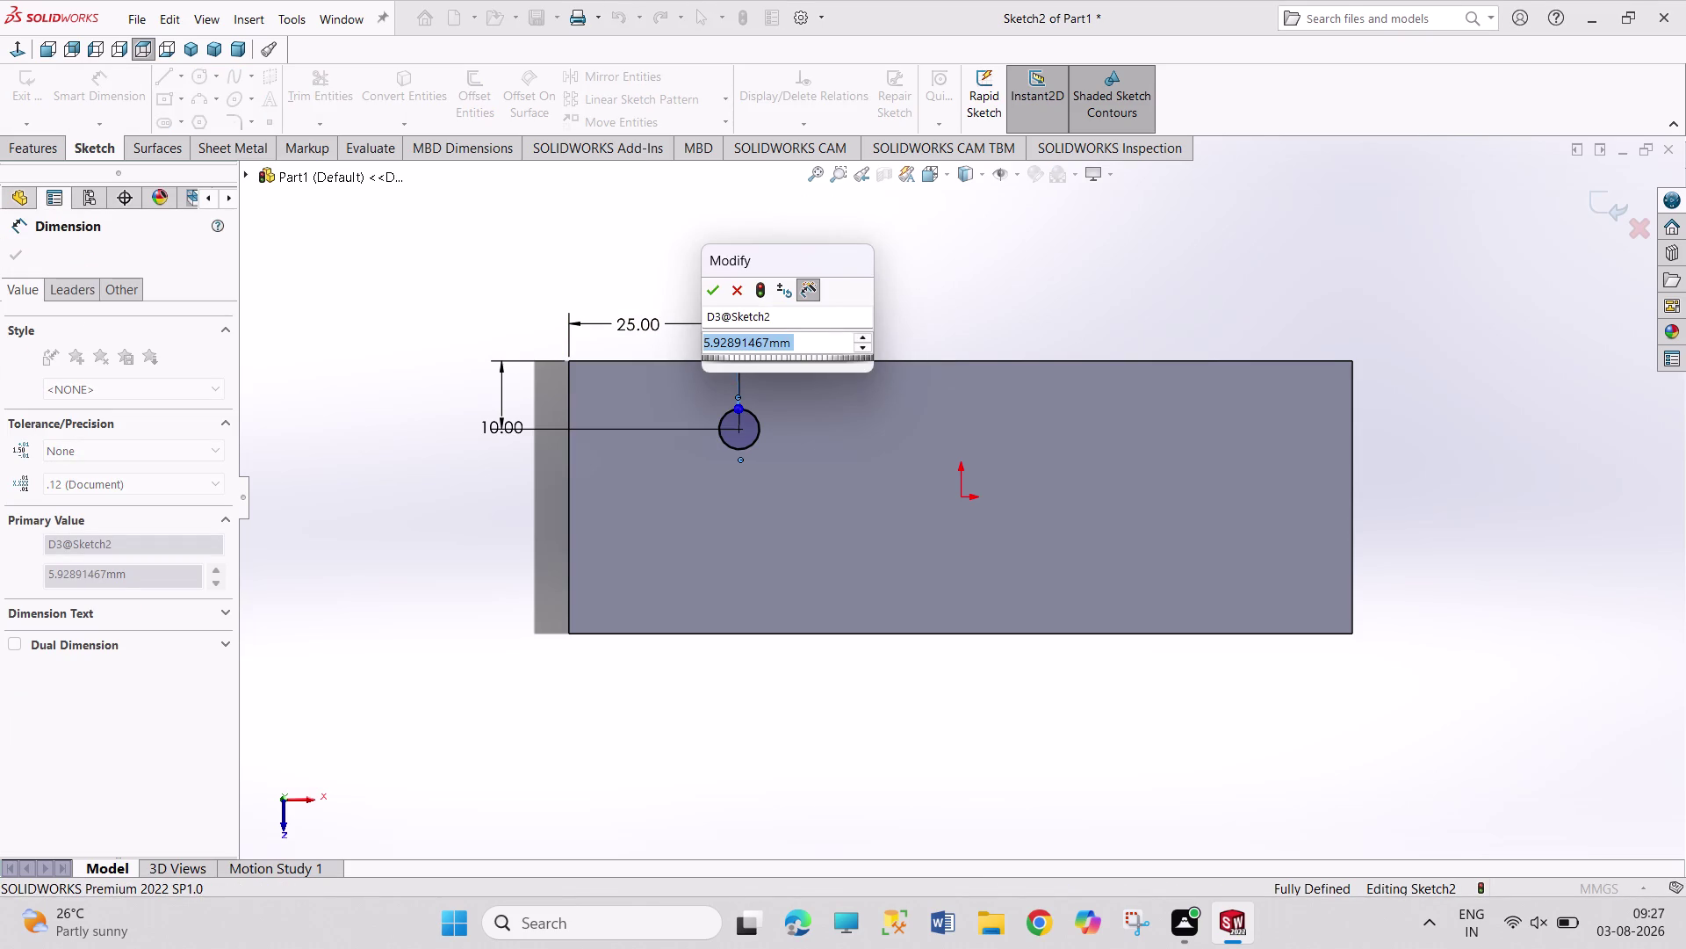
key(5)
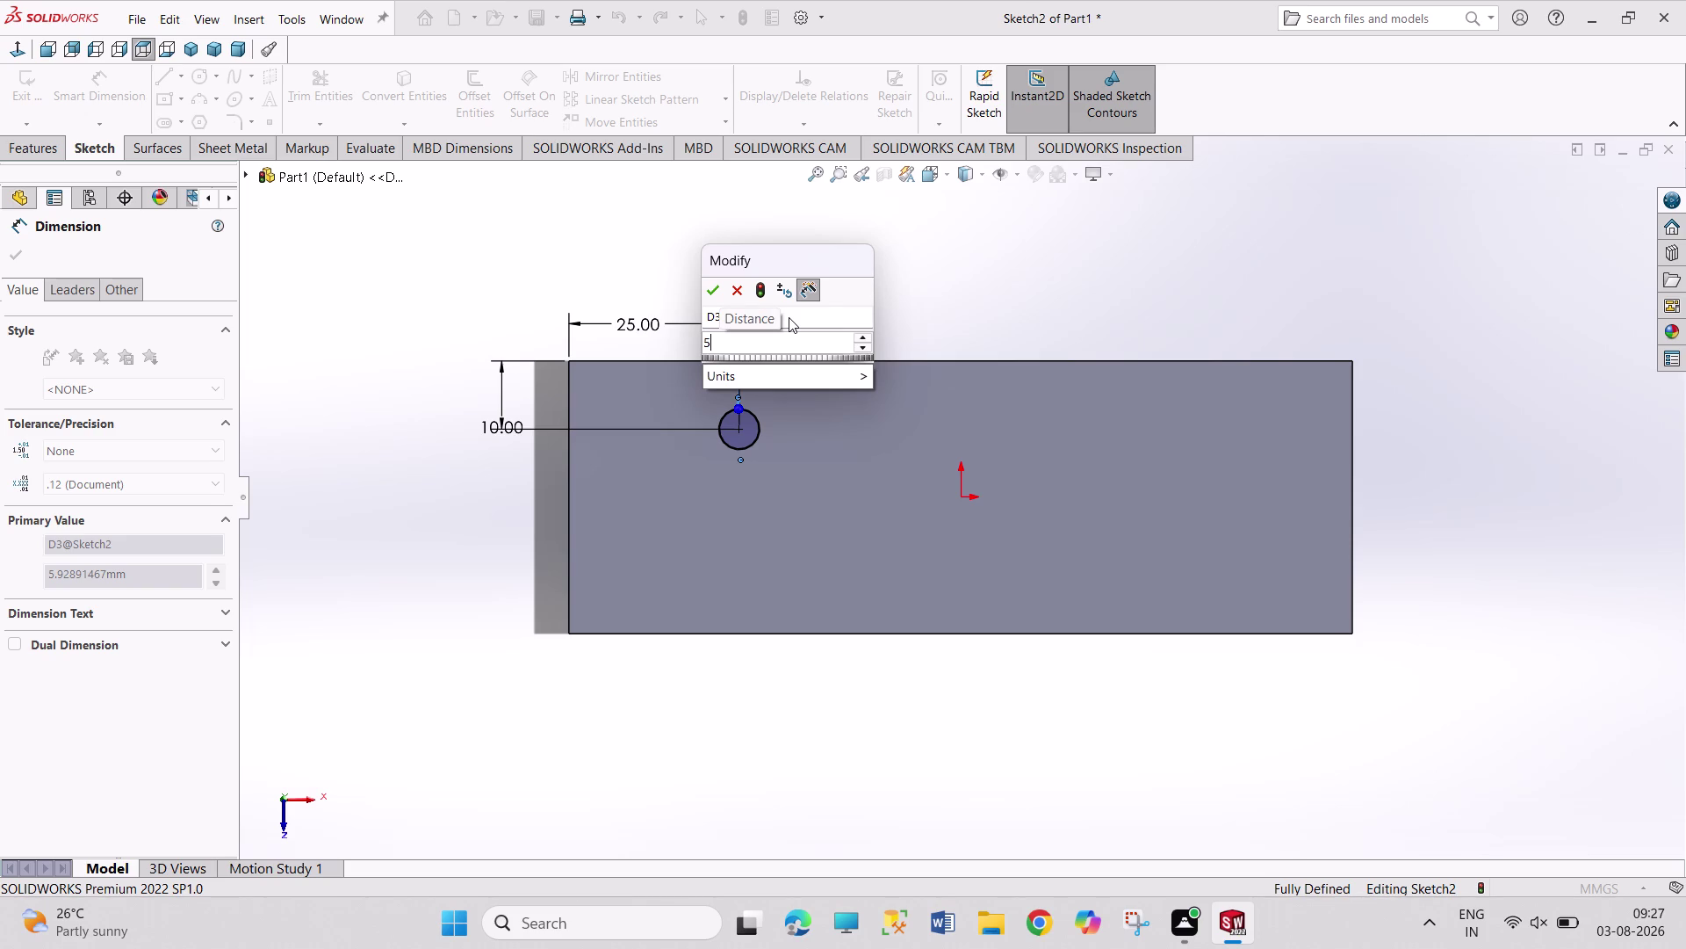
key(5)
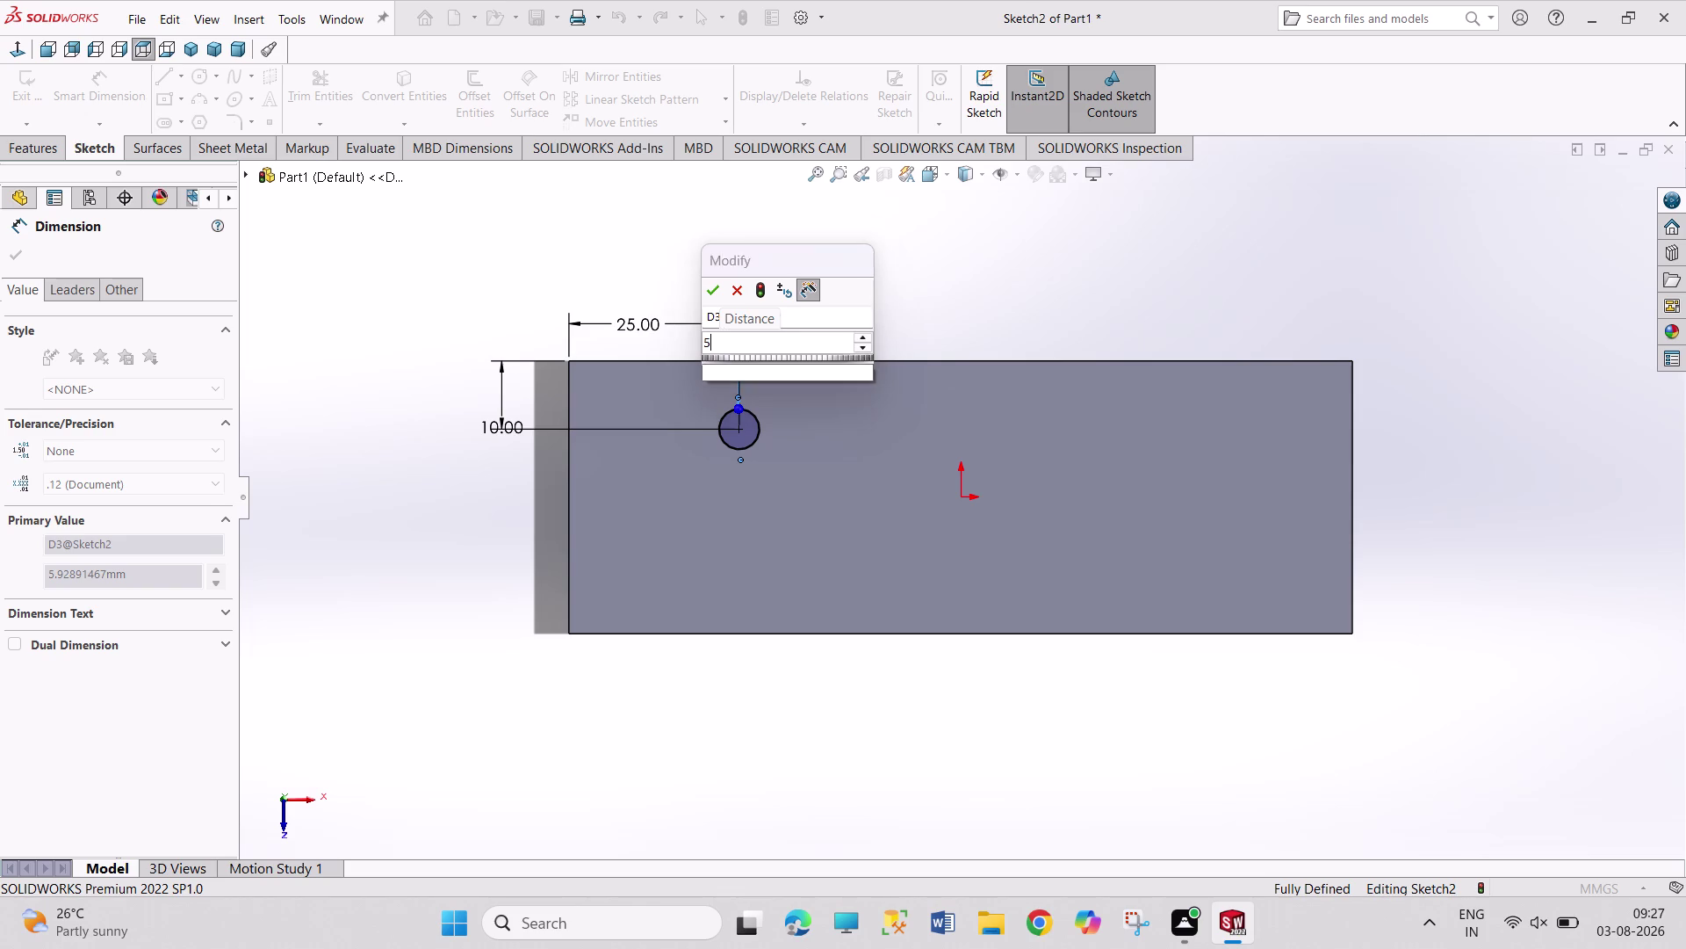
key(BackSpace)
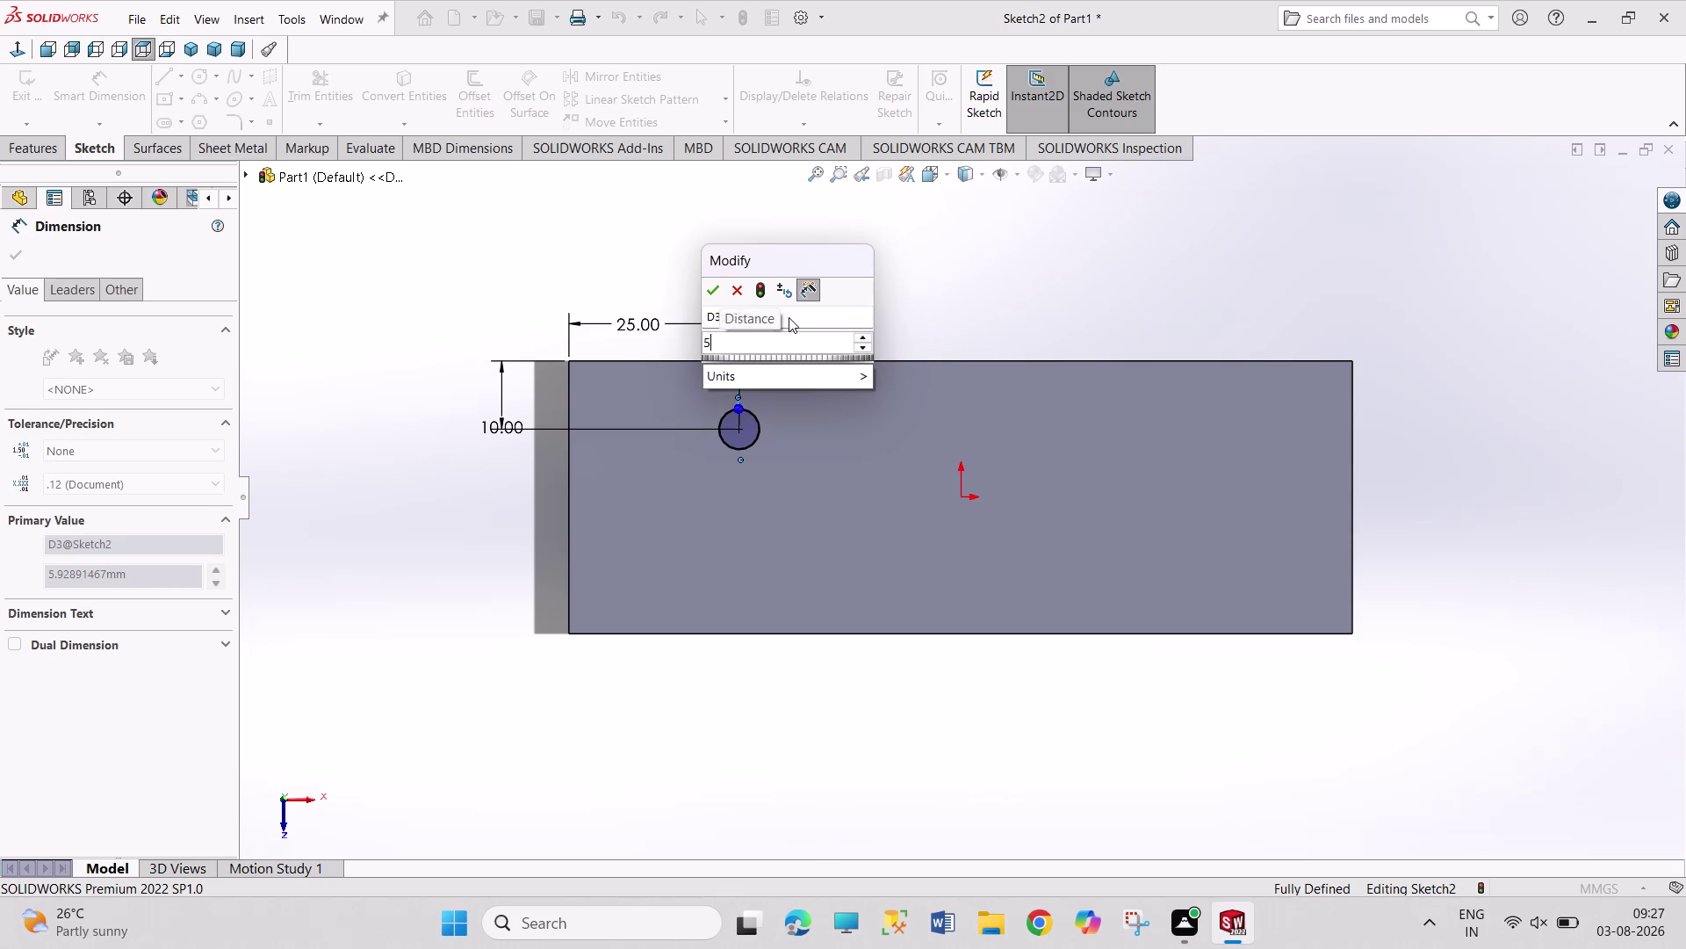
key(Return)
right_click(954, 305)
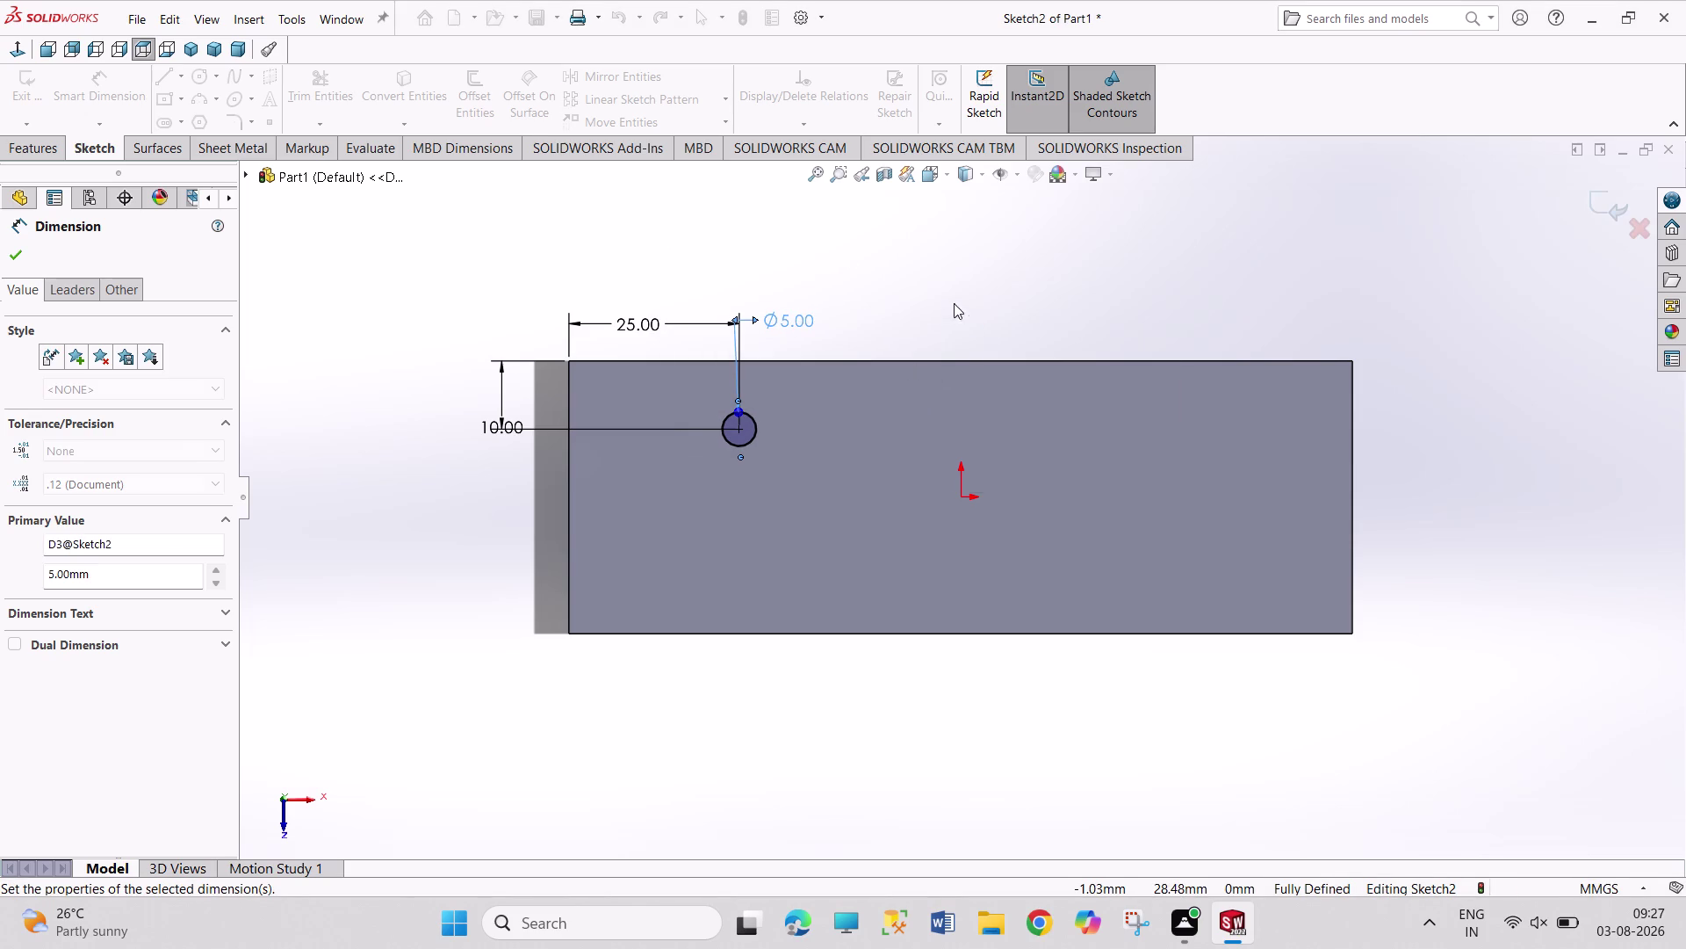
click(986, 359)
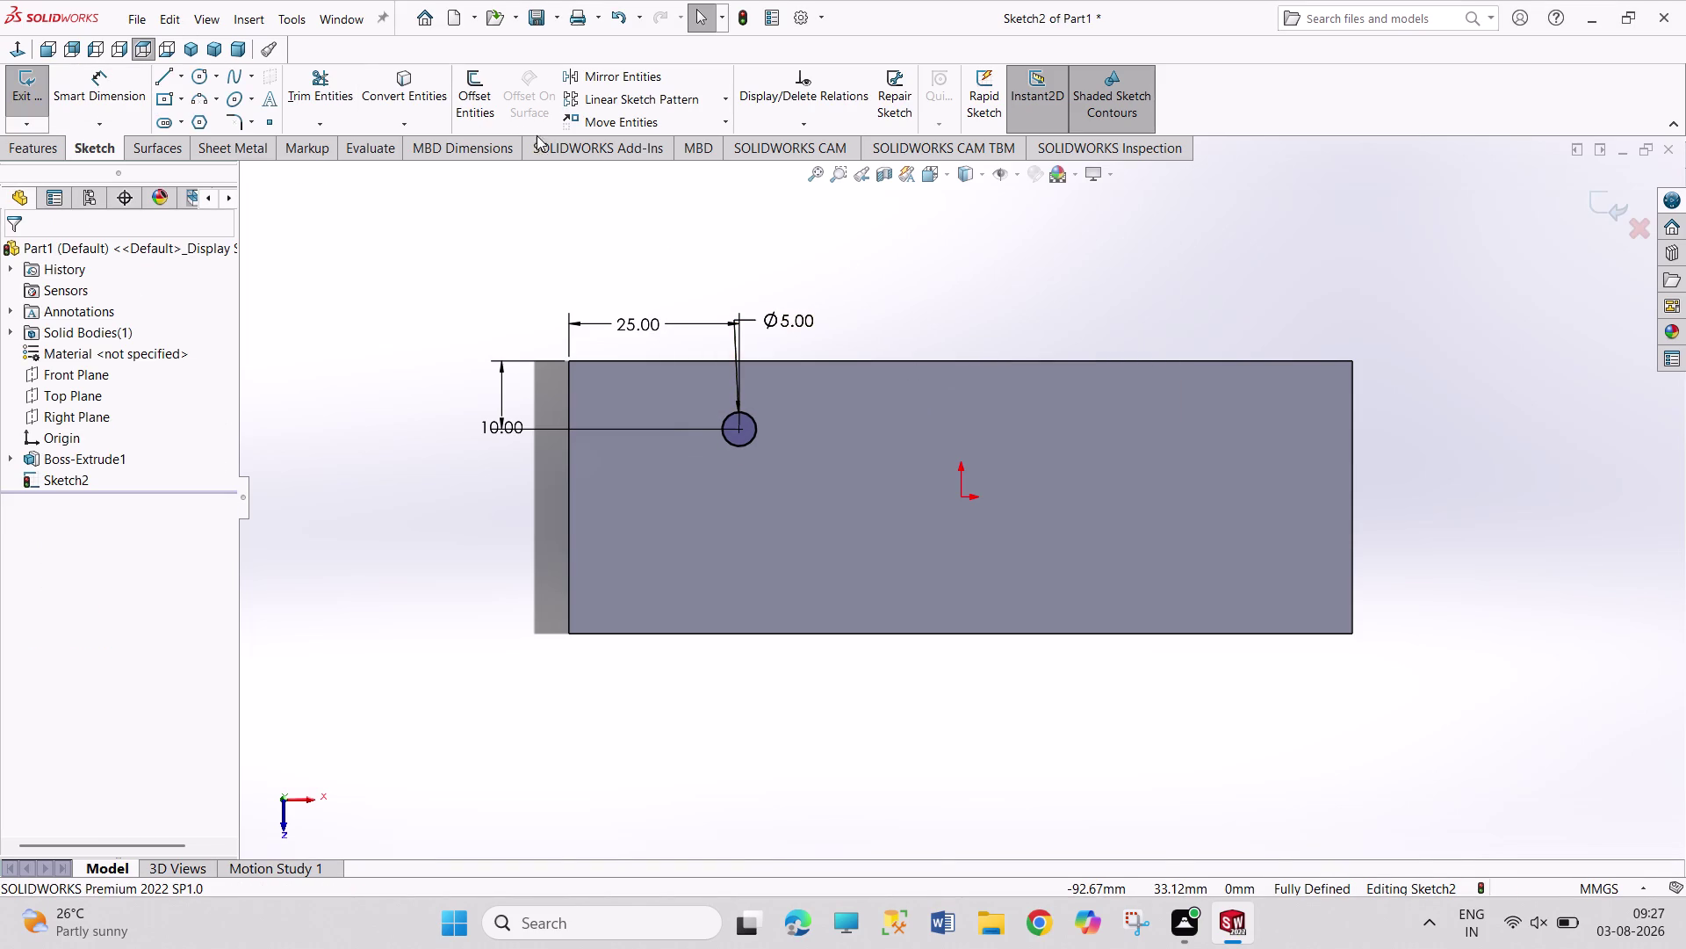
click(637, 99)
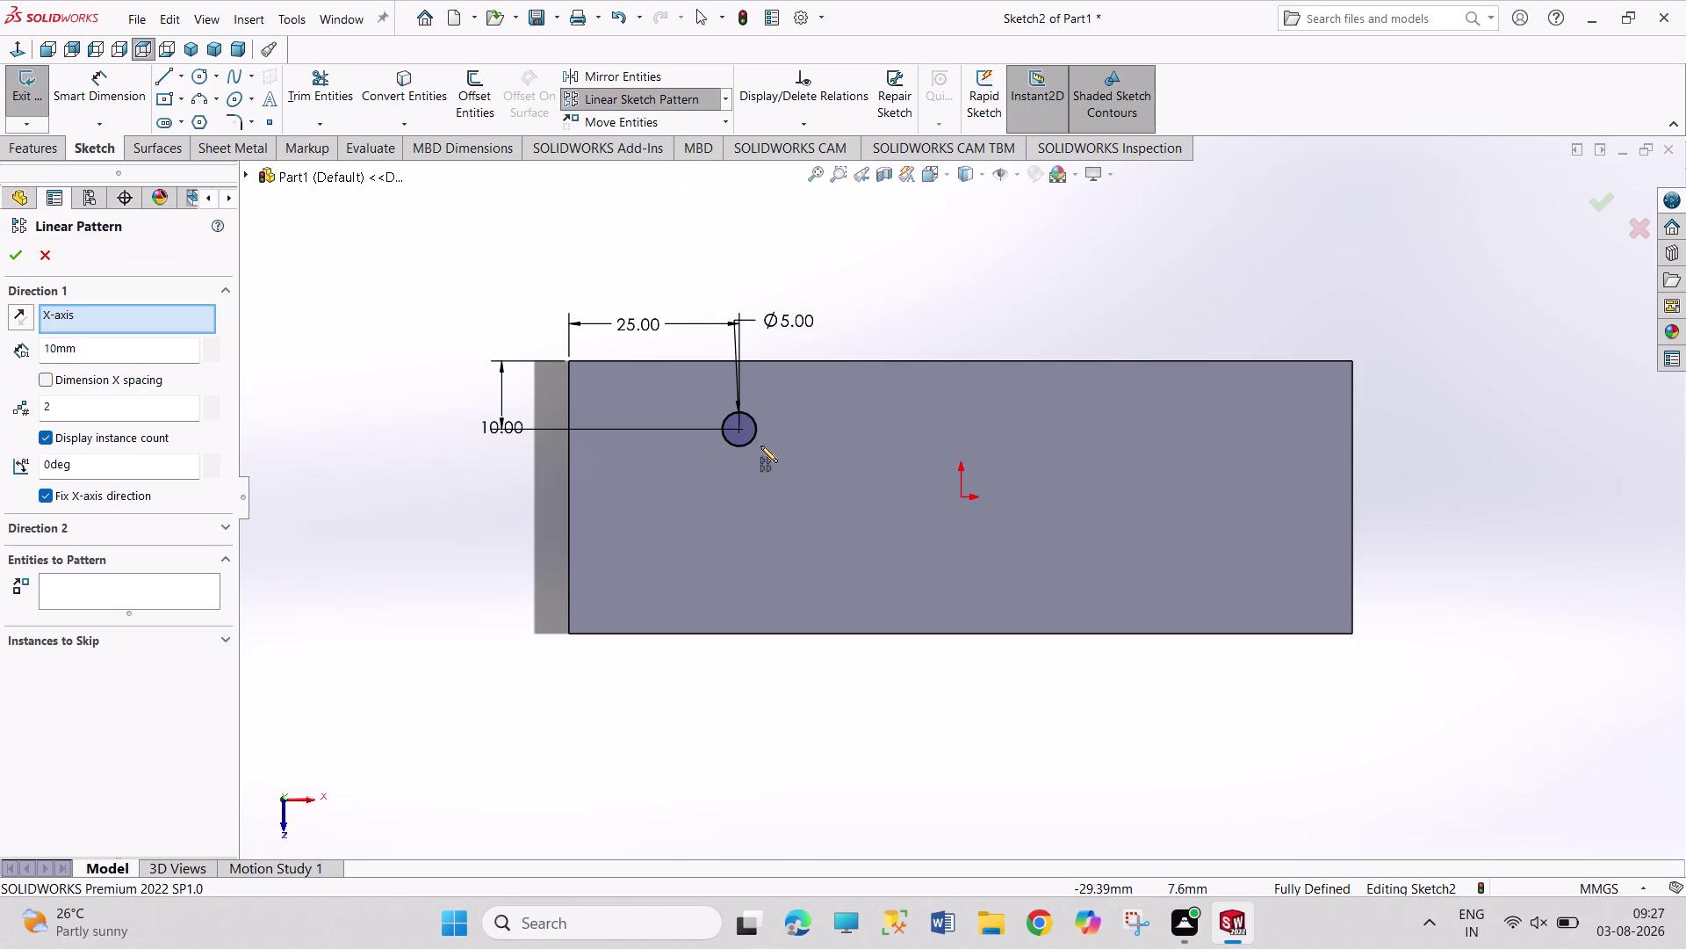
Cancel the linear sketch pattern after its direction warning and reselect the Ø5 circle.
click(755, 437)
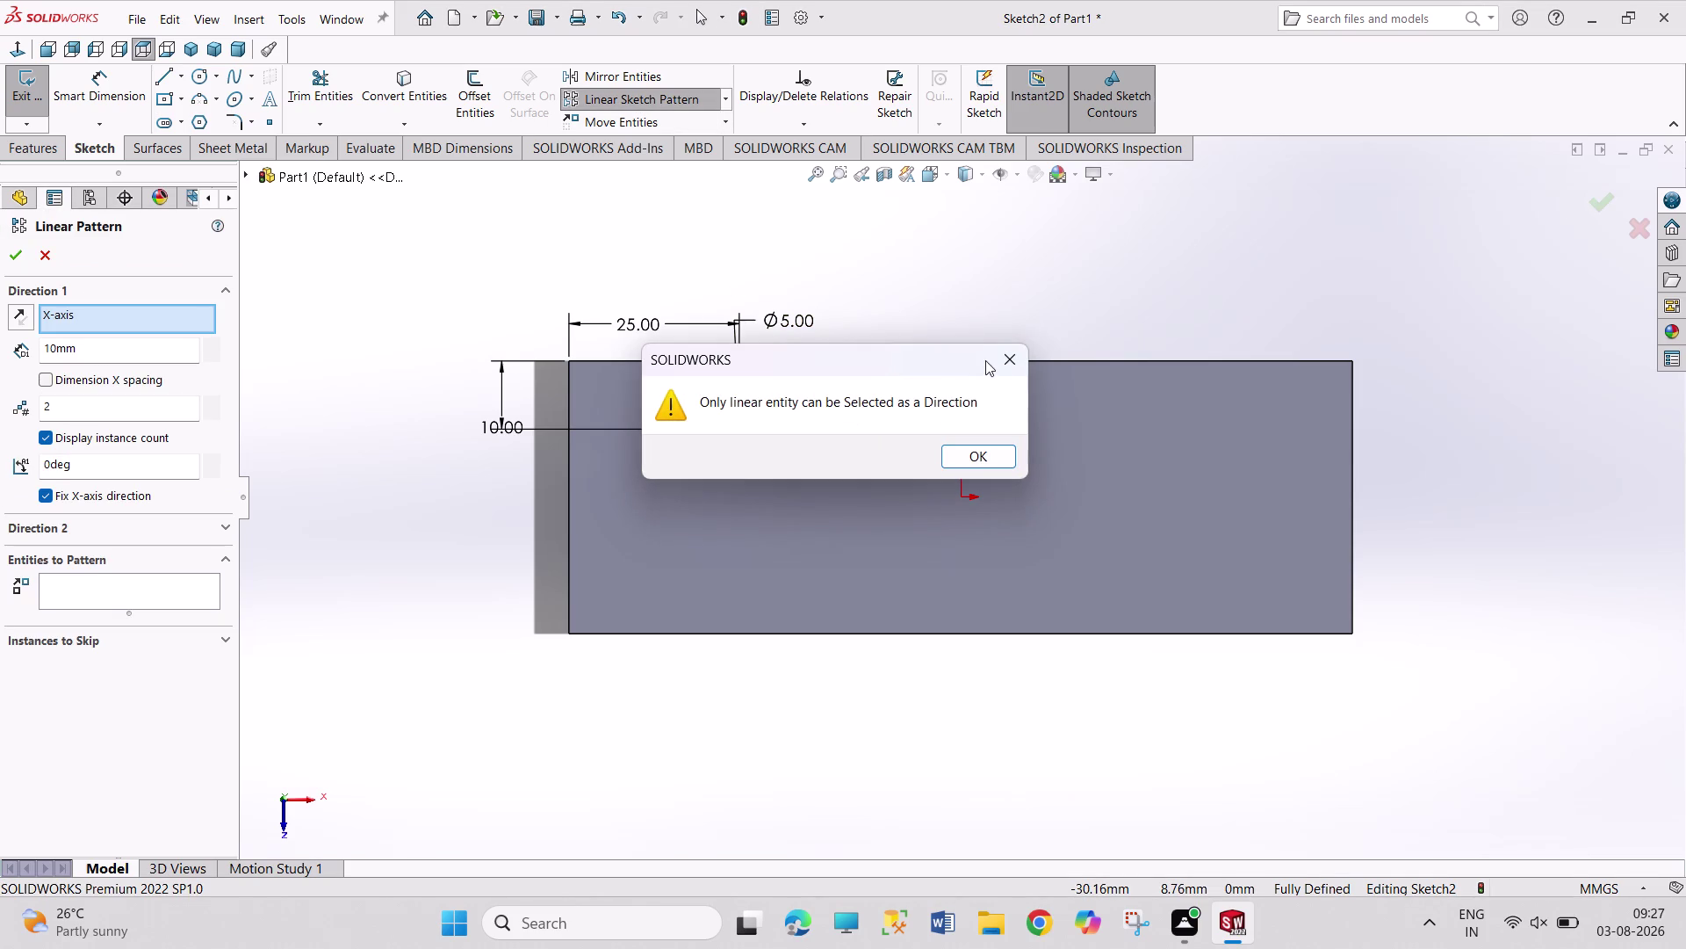
click(1009, 362)
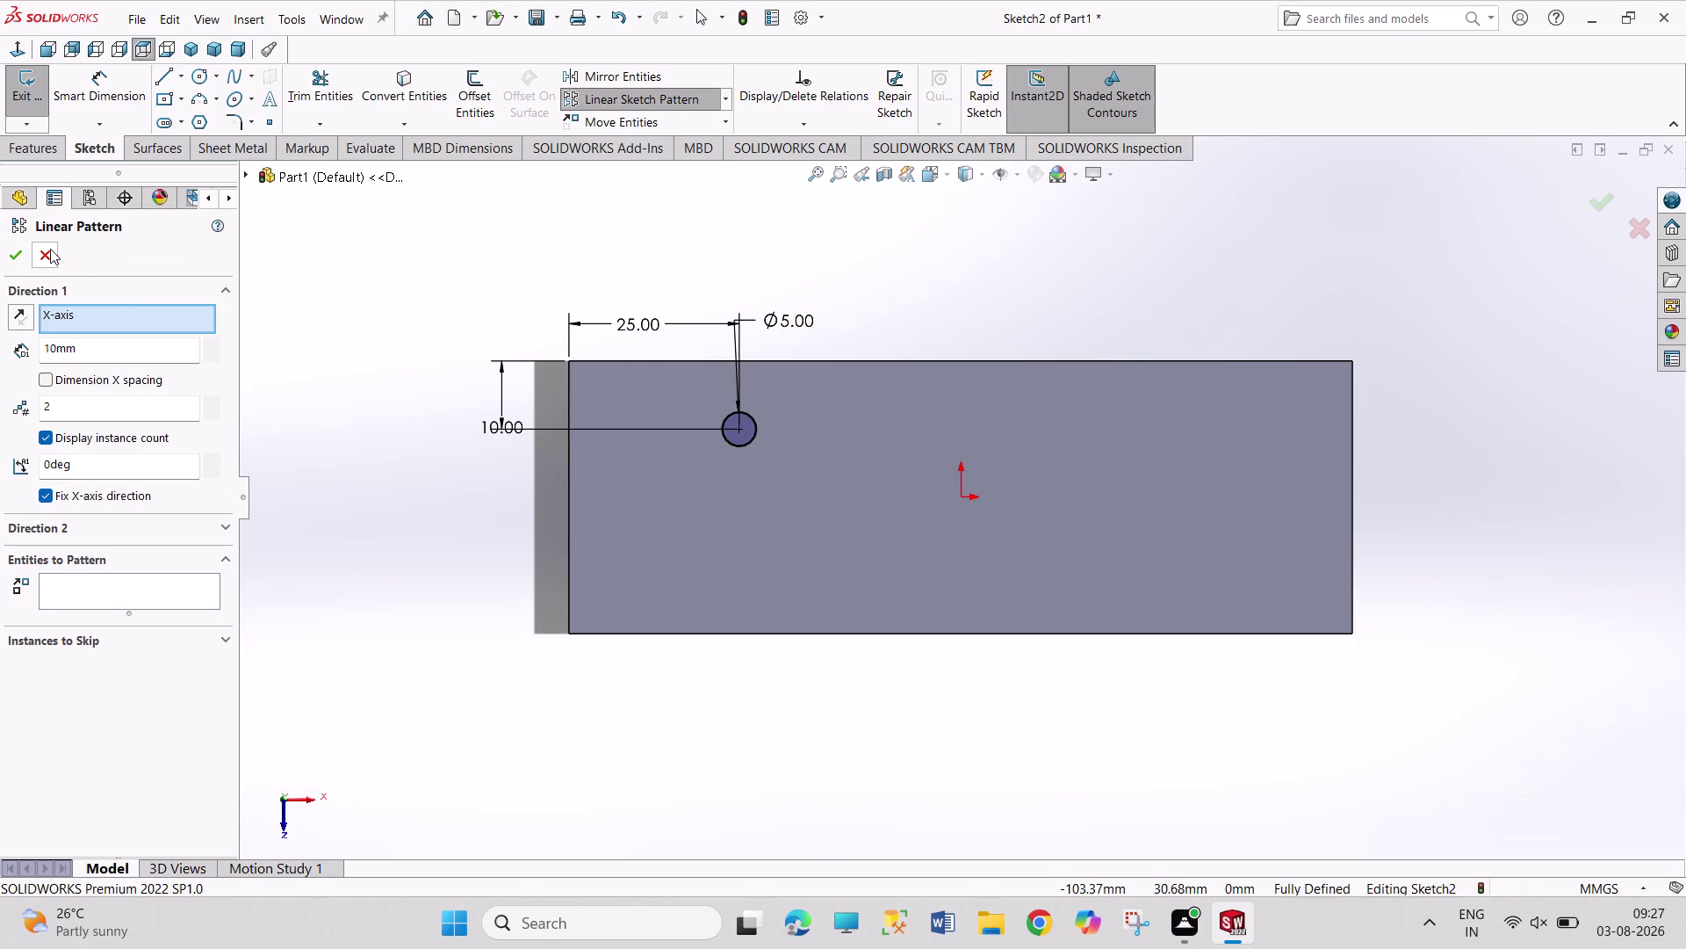
click(50, 249)
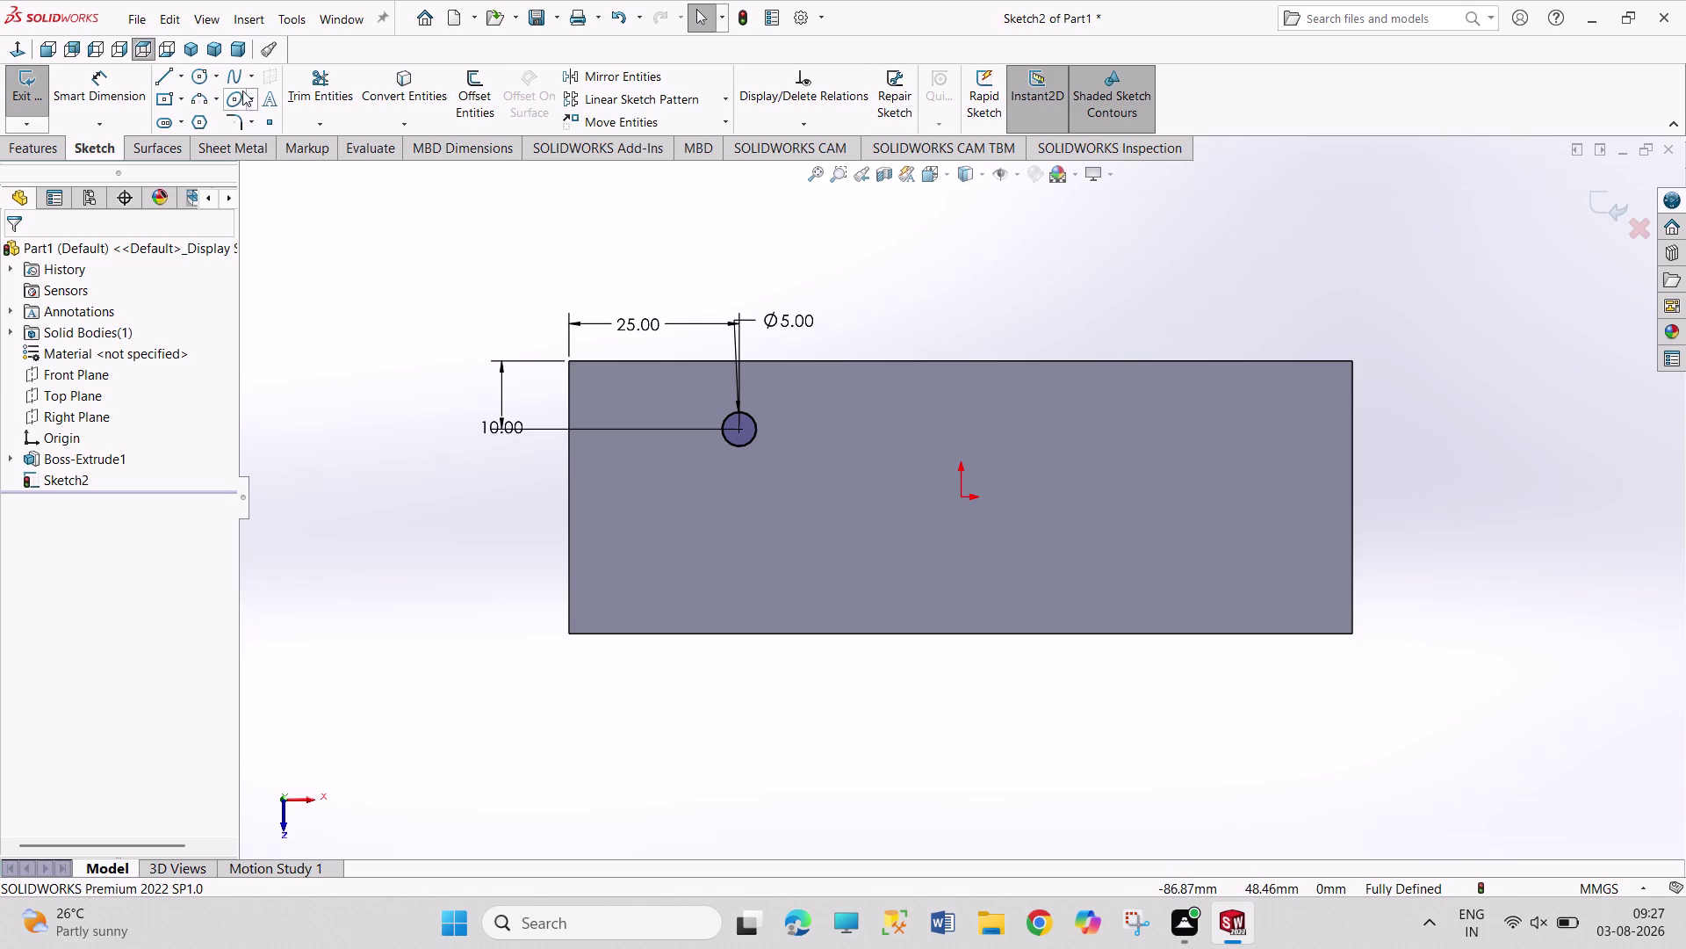
click(749, 443)
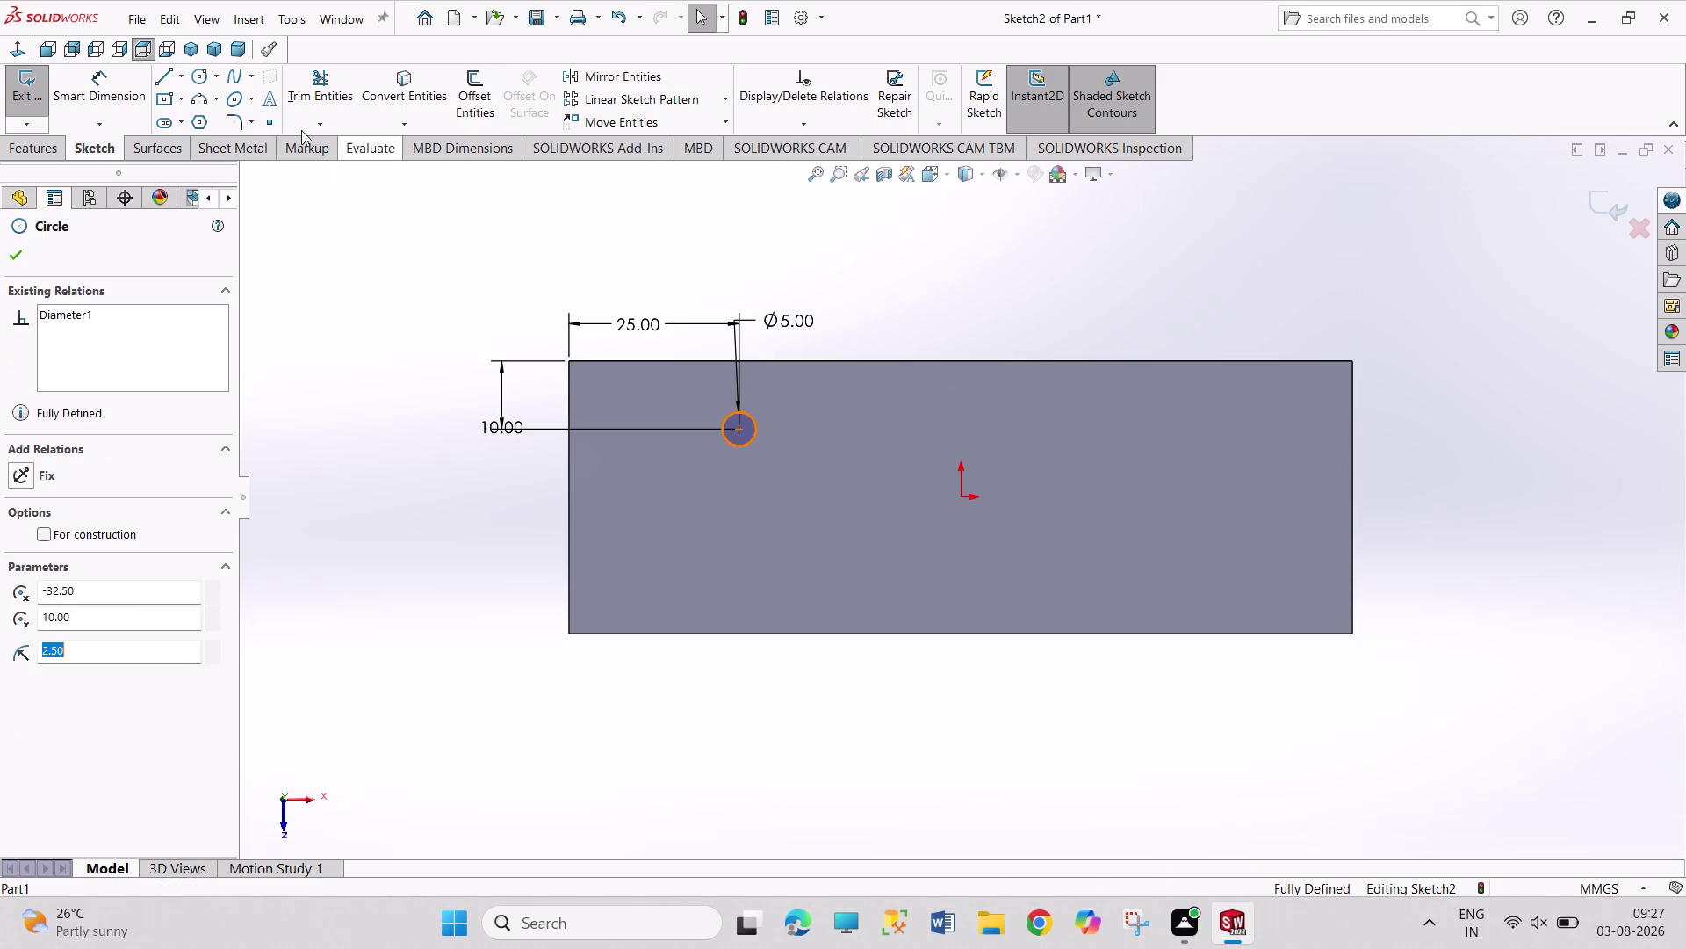
Mirror the Ø5 circle Arc1 about the Front Plane.
click(652, 79)
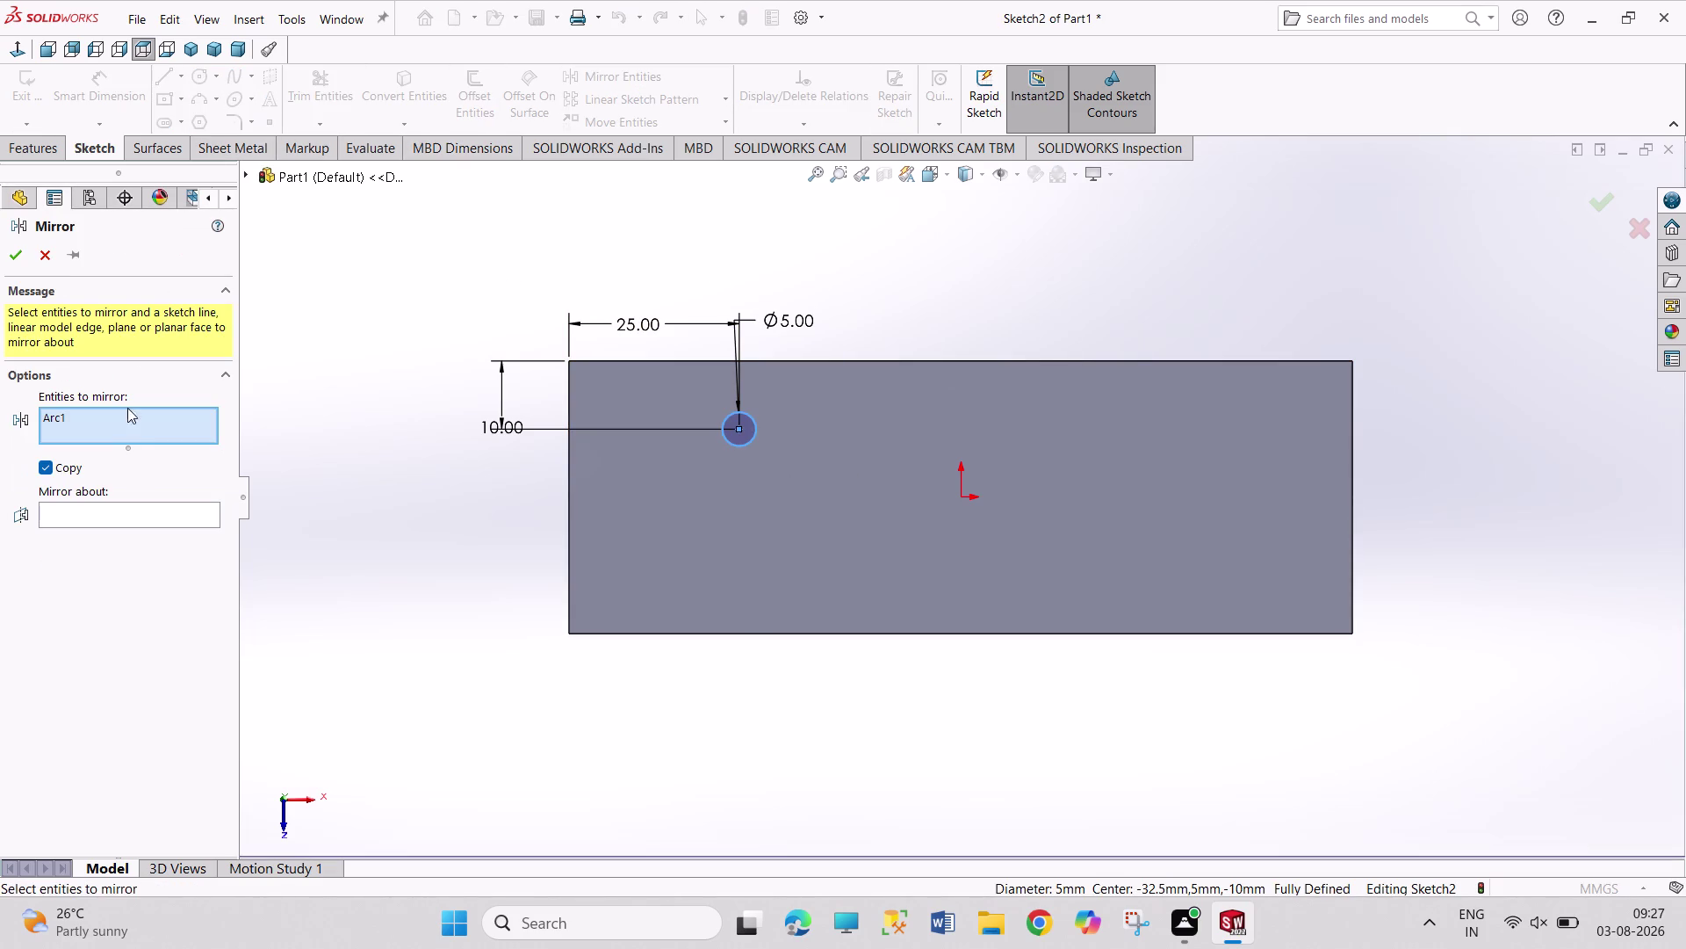
click(139, 519)
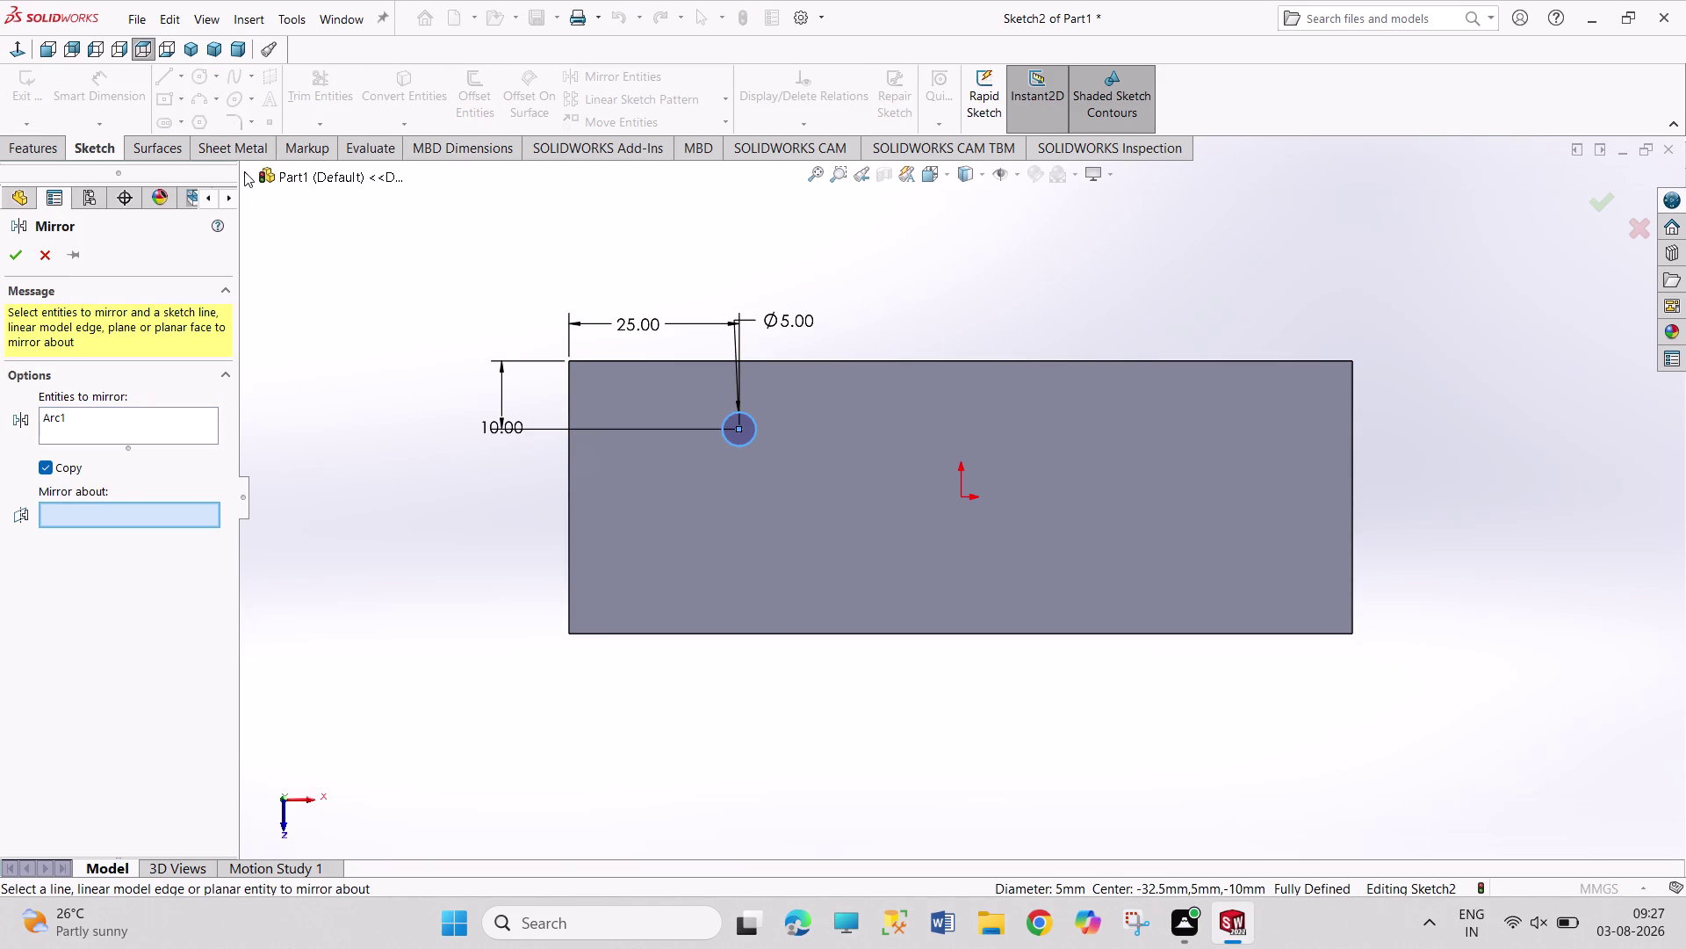
click(244, 172)
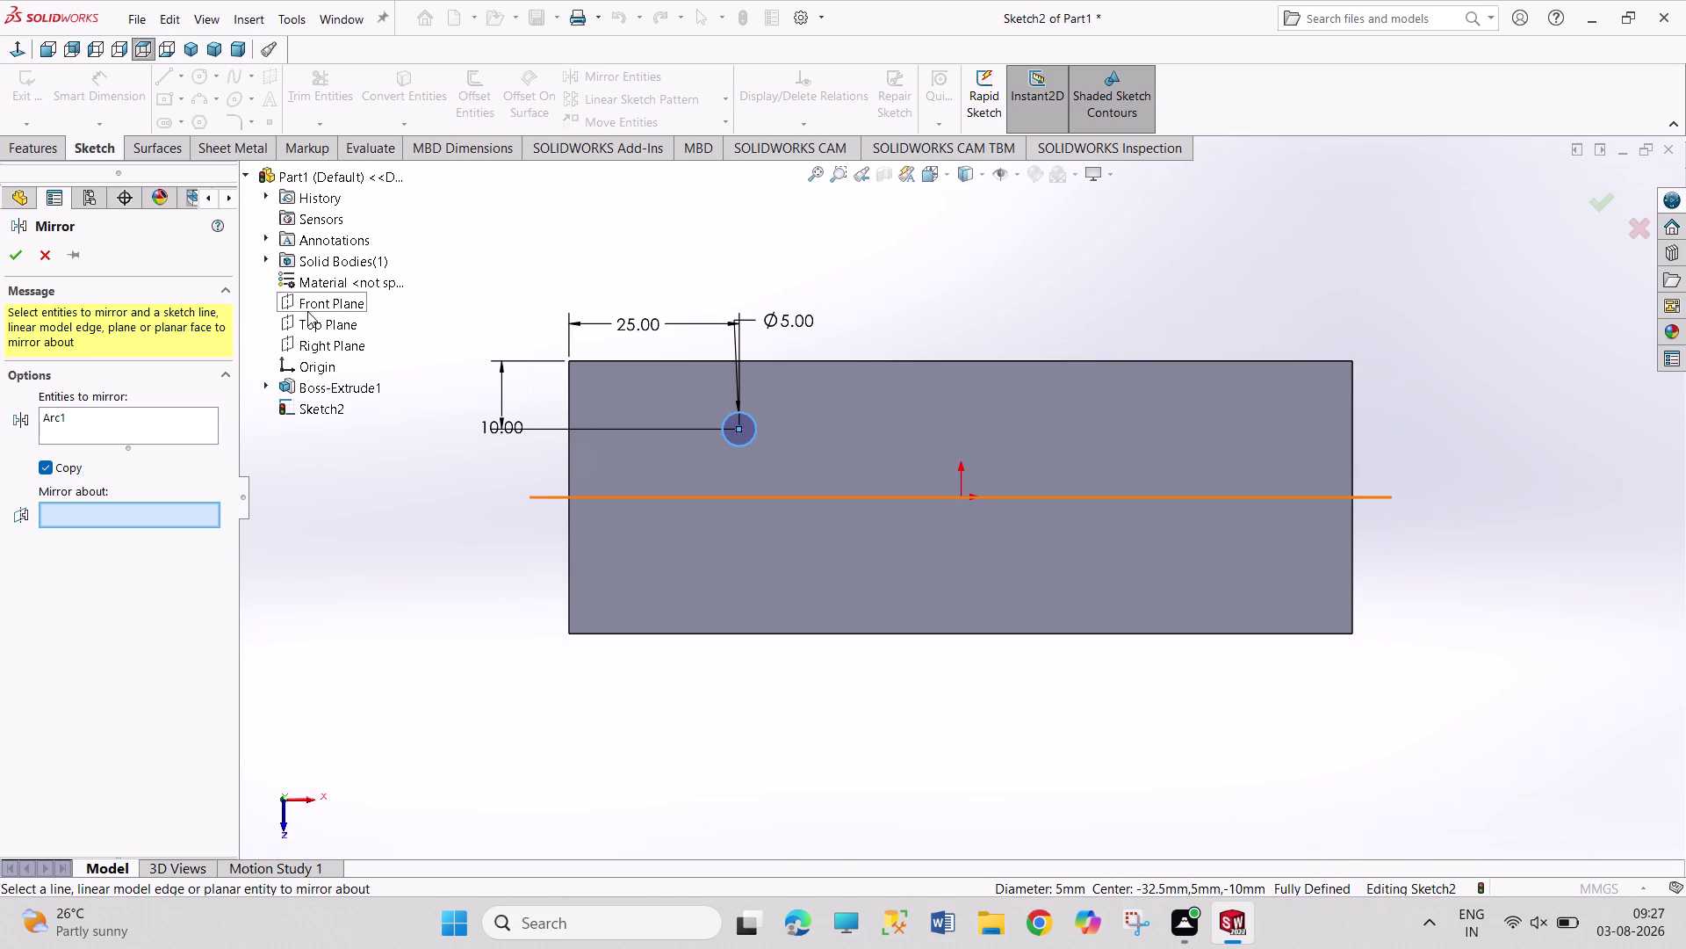
click(307, 308)
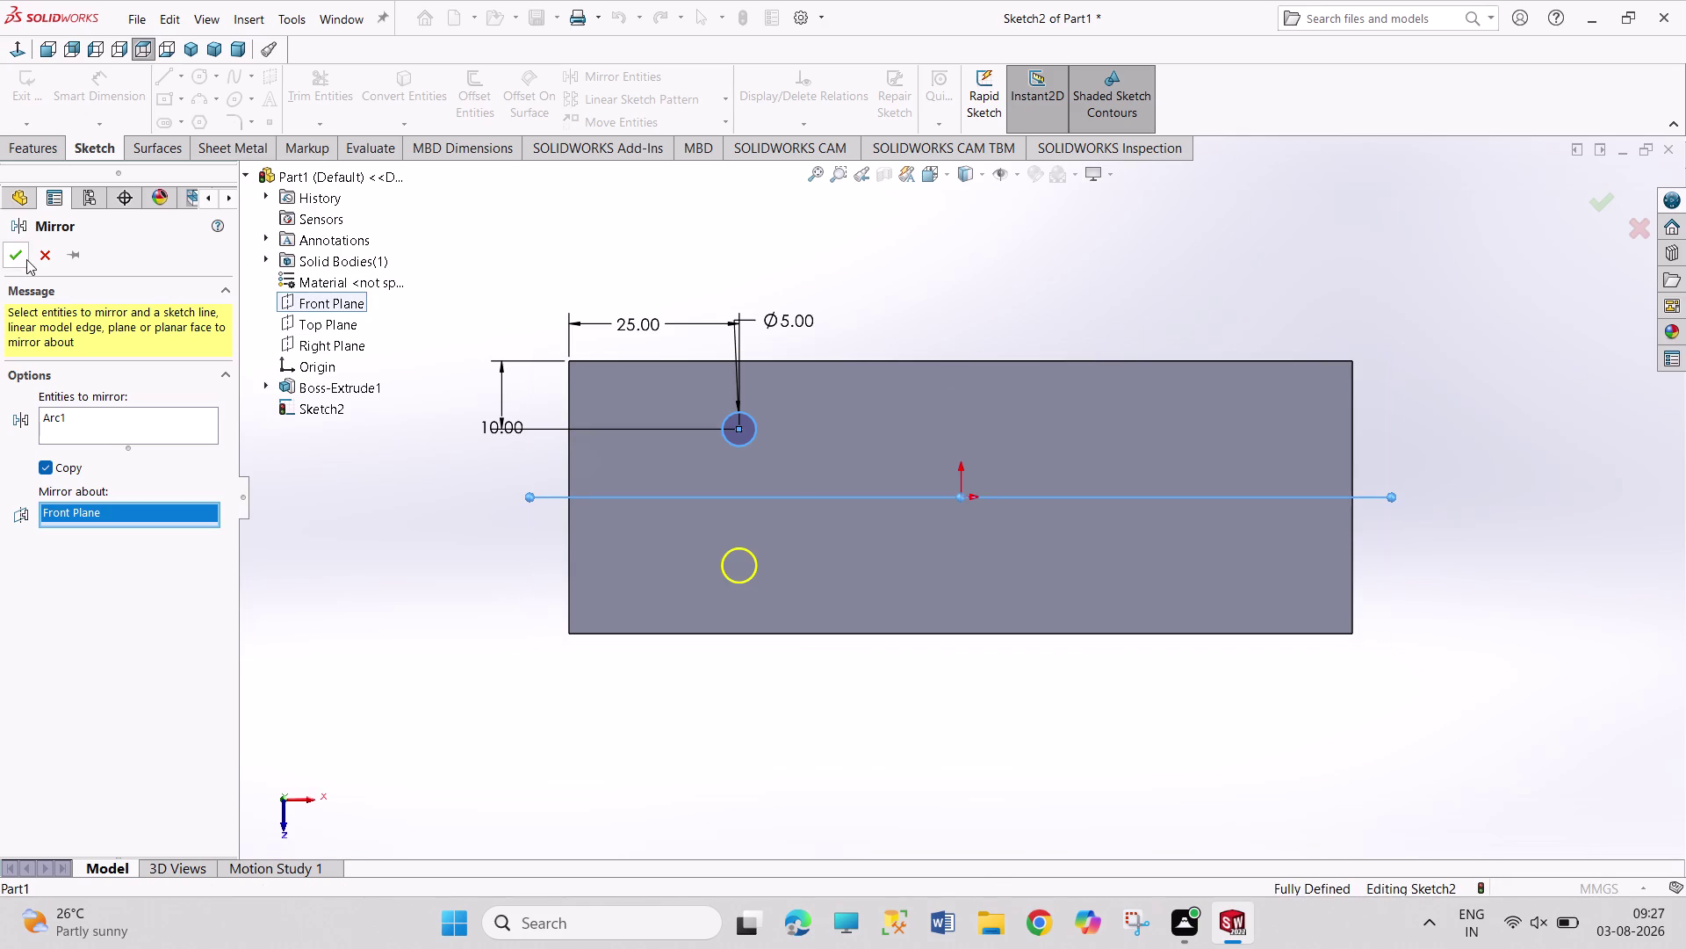
click(24, 259)
click(360, 514)
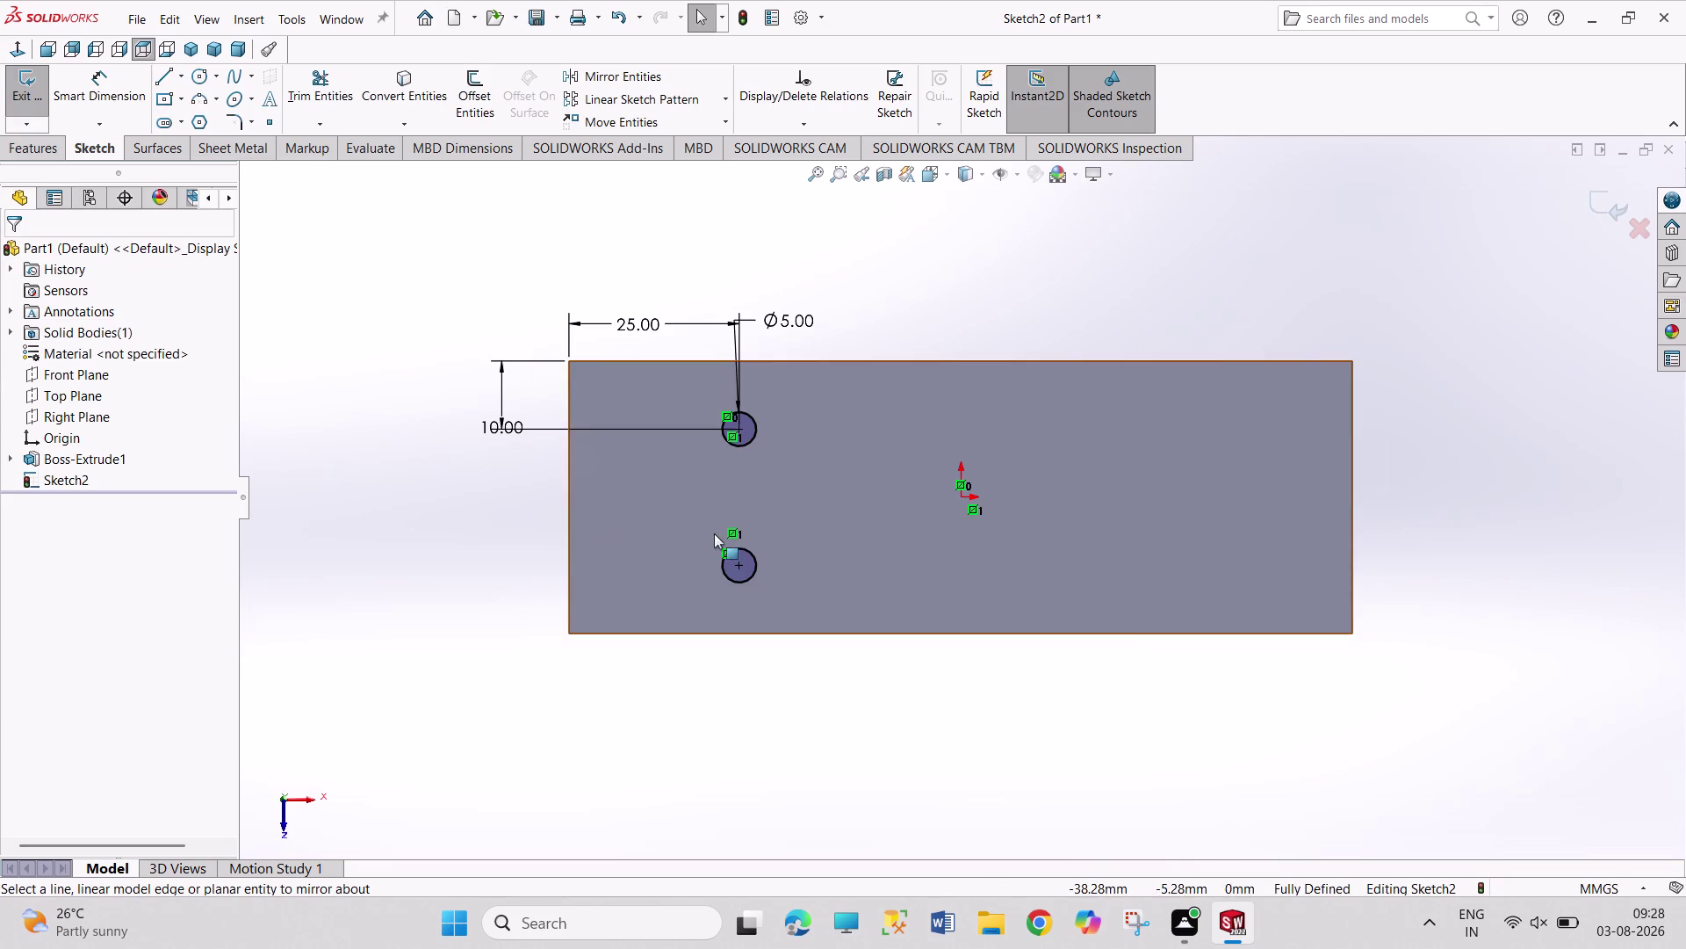
Select the upper and lower left circles for a second mirror.
click(758, 572)
click(748, 437)
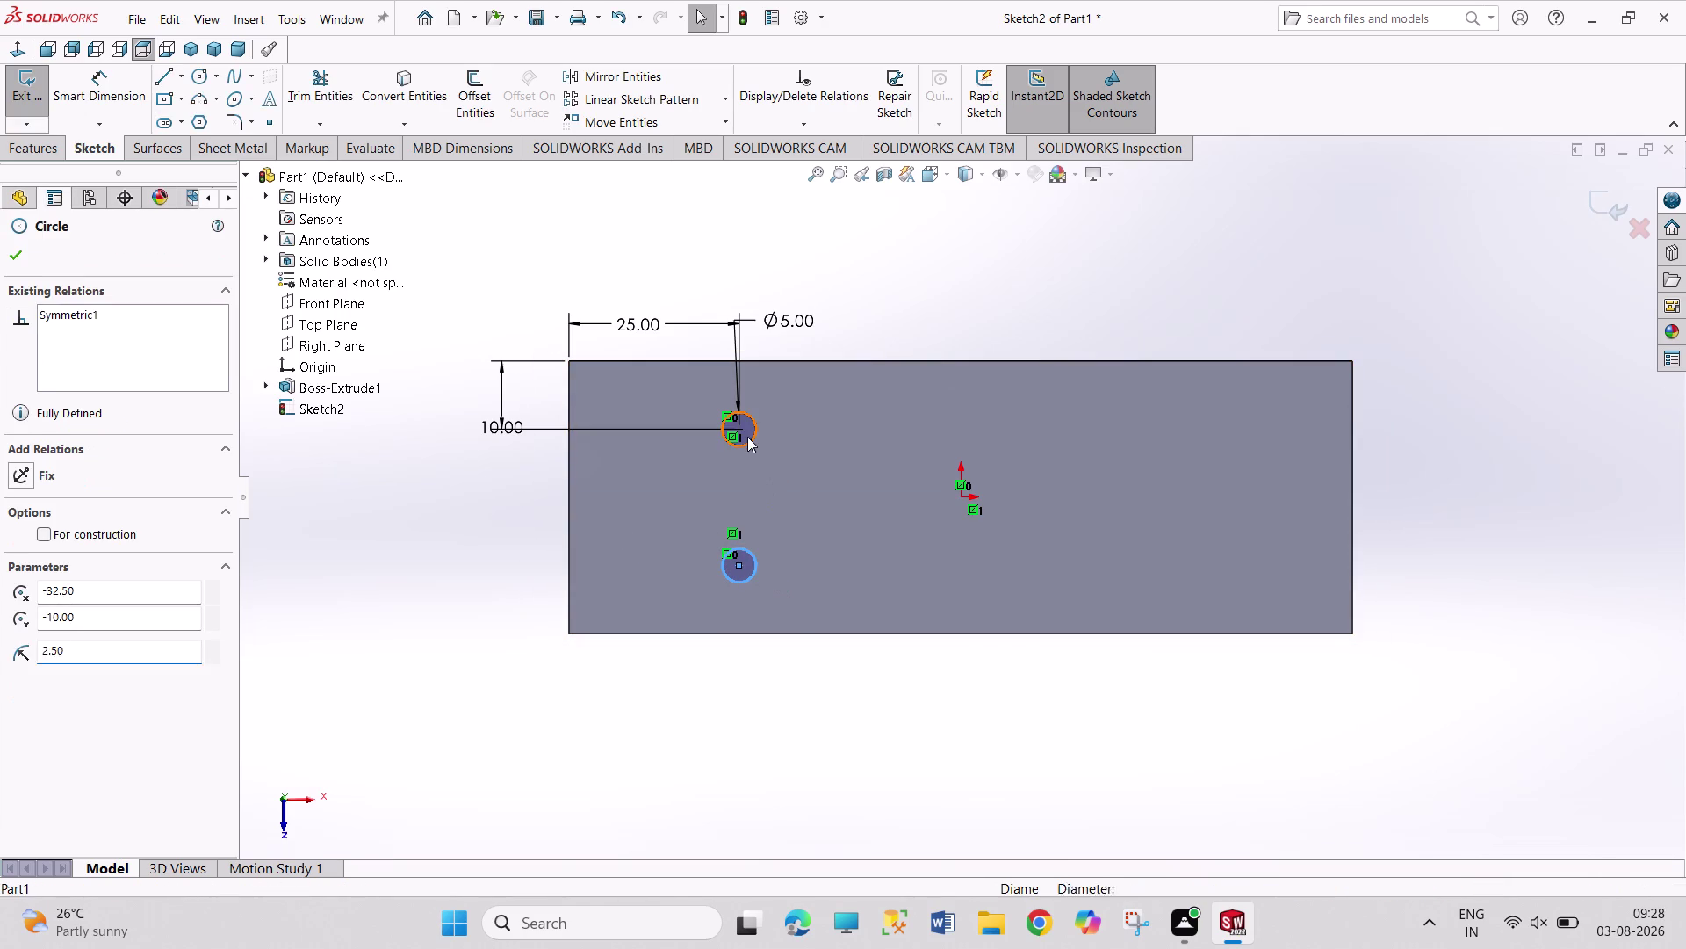
click(628, 69)
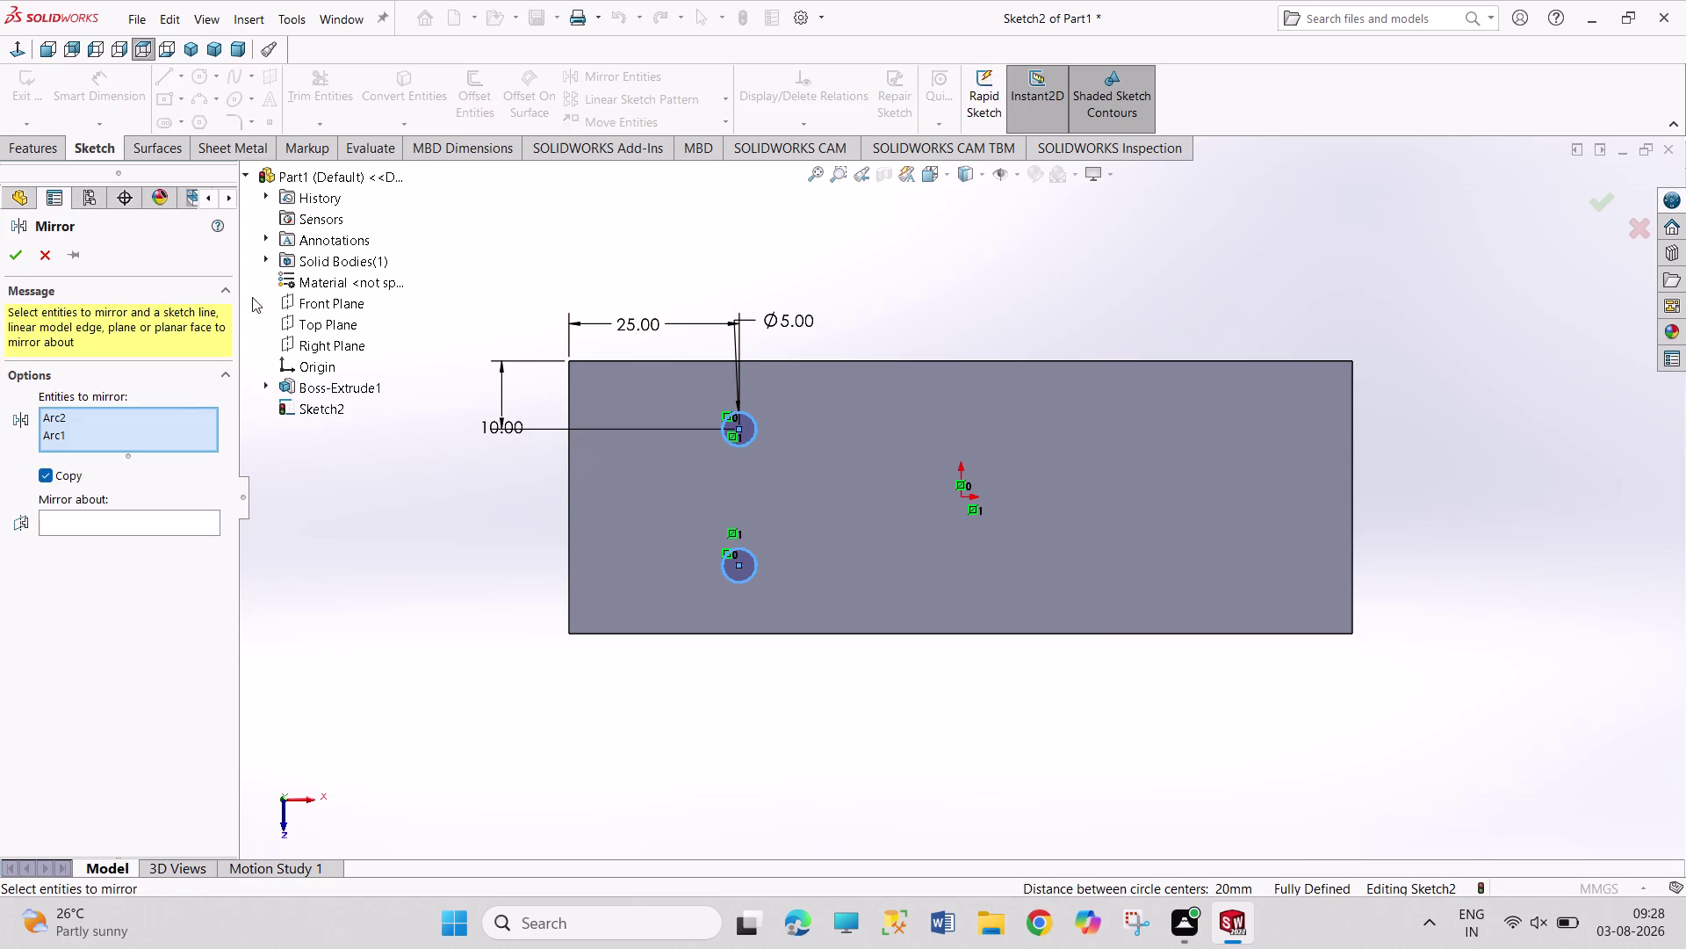
Mirror both left circles across the Right Plane, giving four Ø5 hole circles.
click(131, 523)
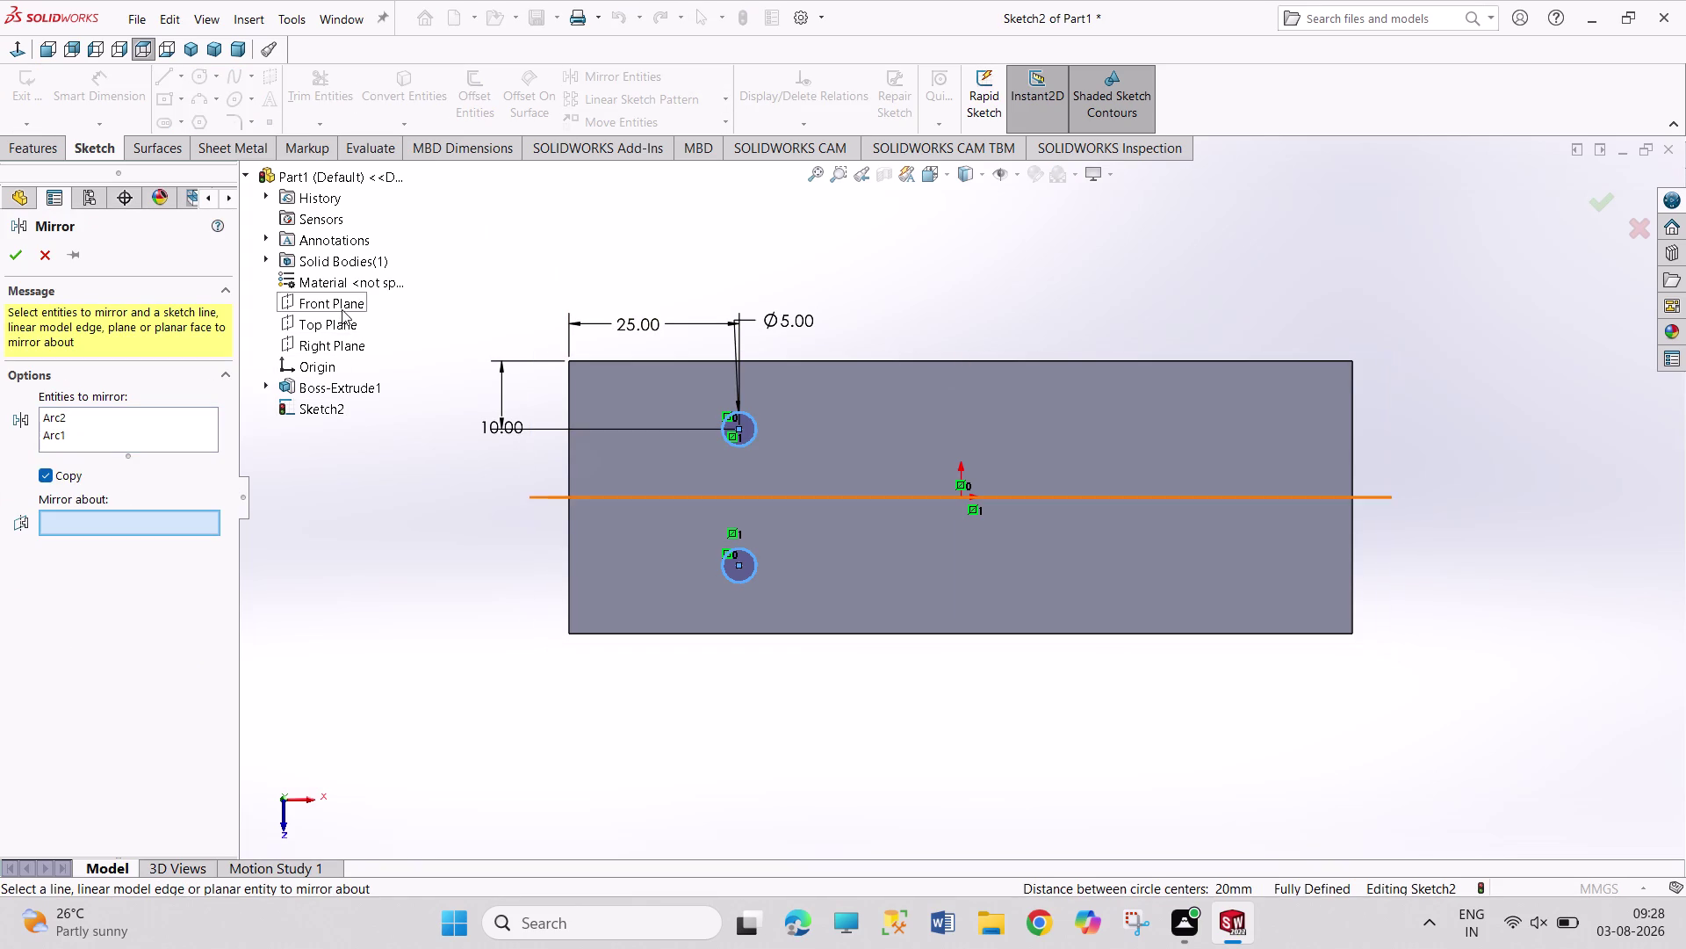
click(352, 336)
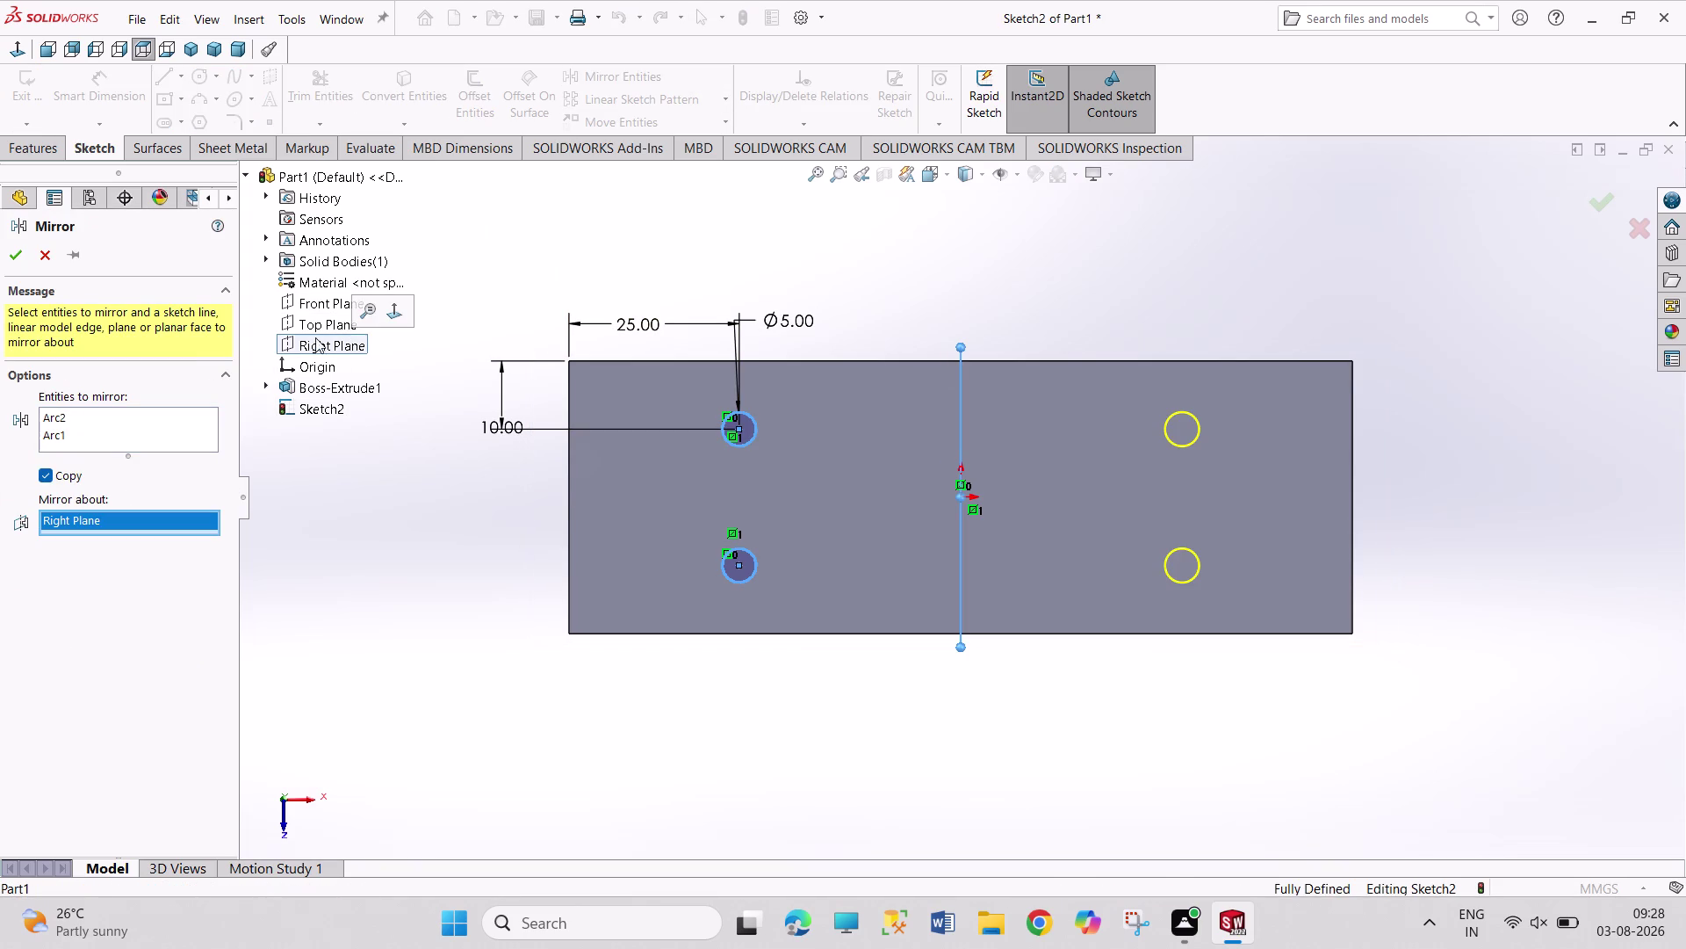
click(16, 251)
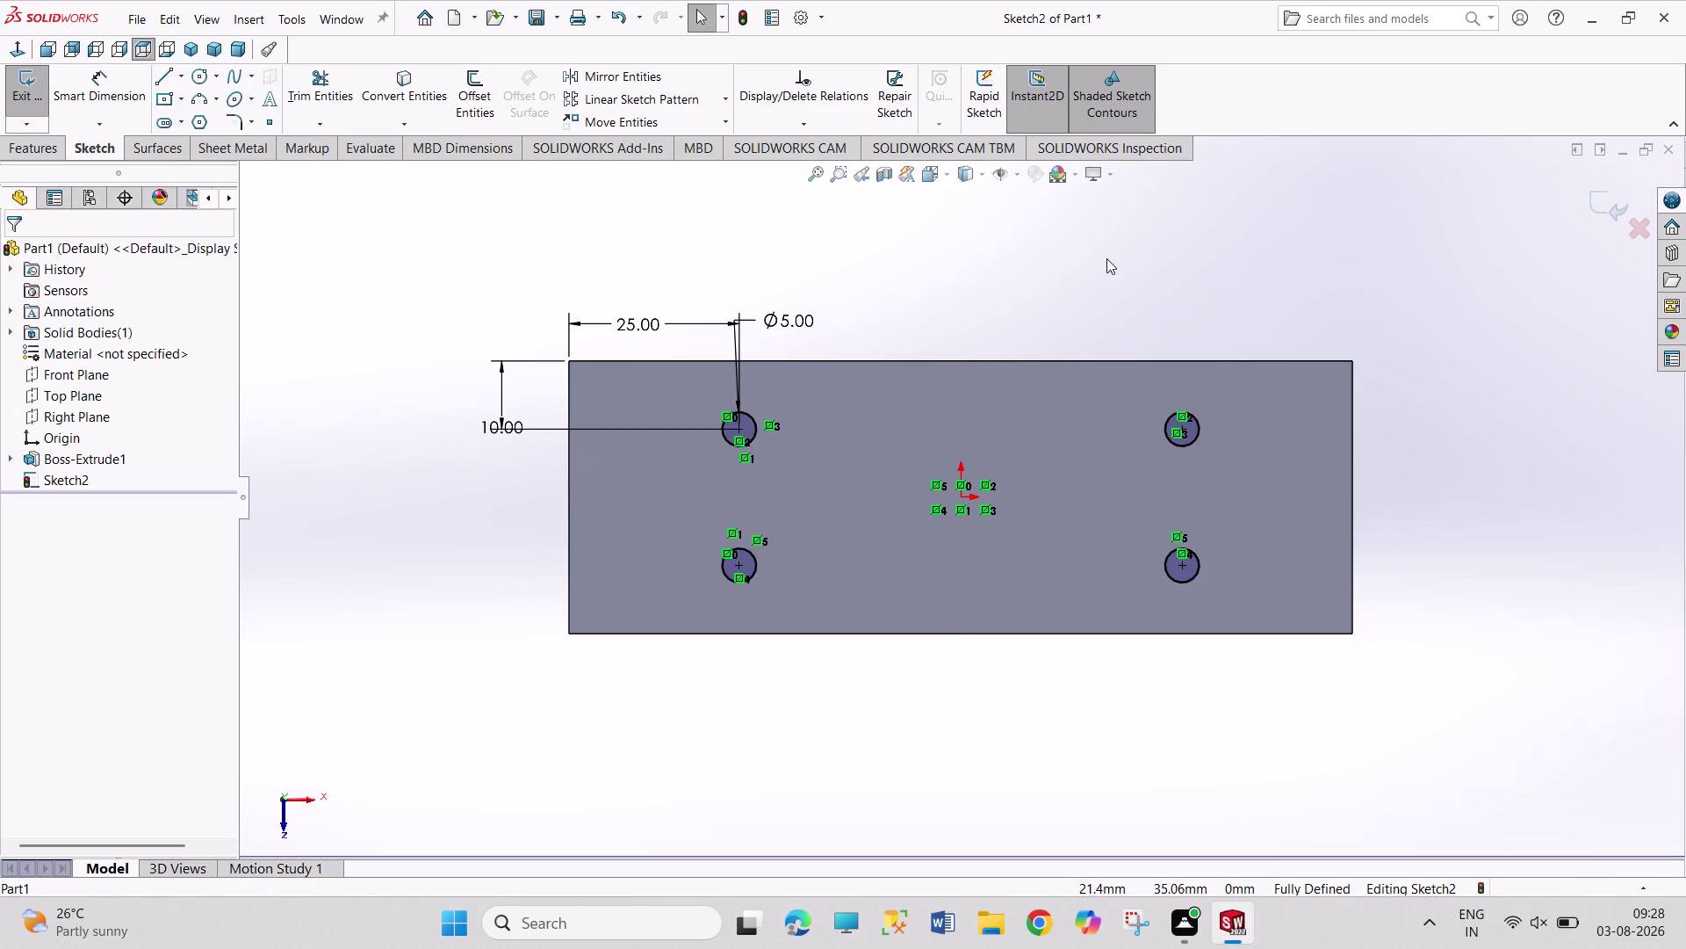
click(1107, 258)
right_drag(914, 299, 916, 173)
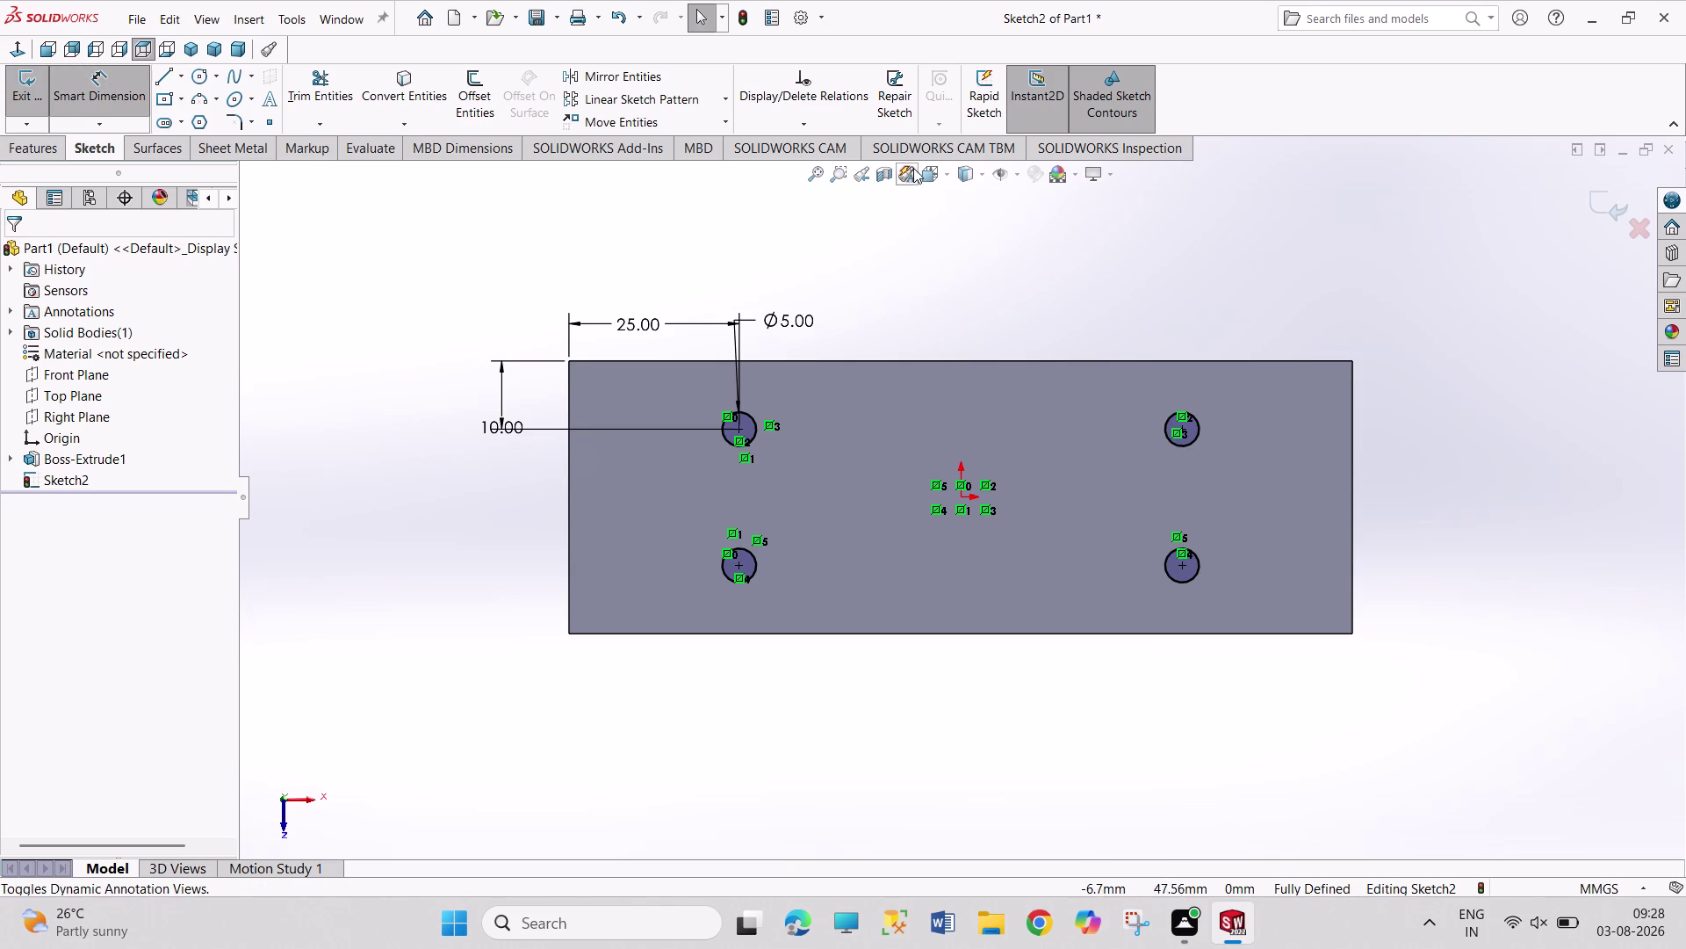
Discard a redundant 20 mm spacing dimension between the left circle centres, then exit Sketch2.
click(736, 563)
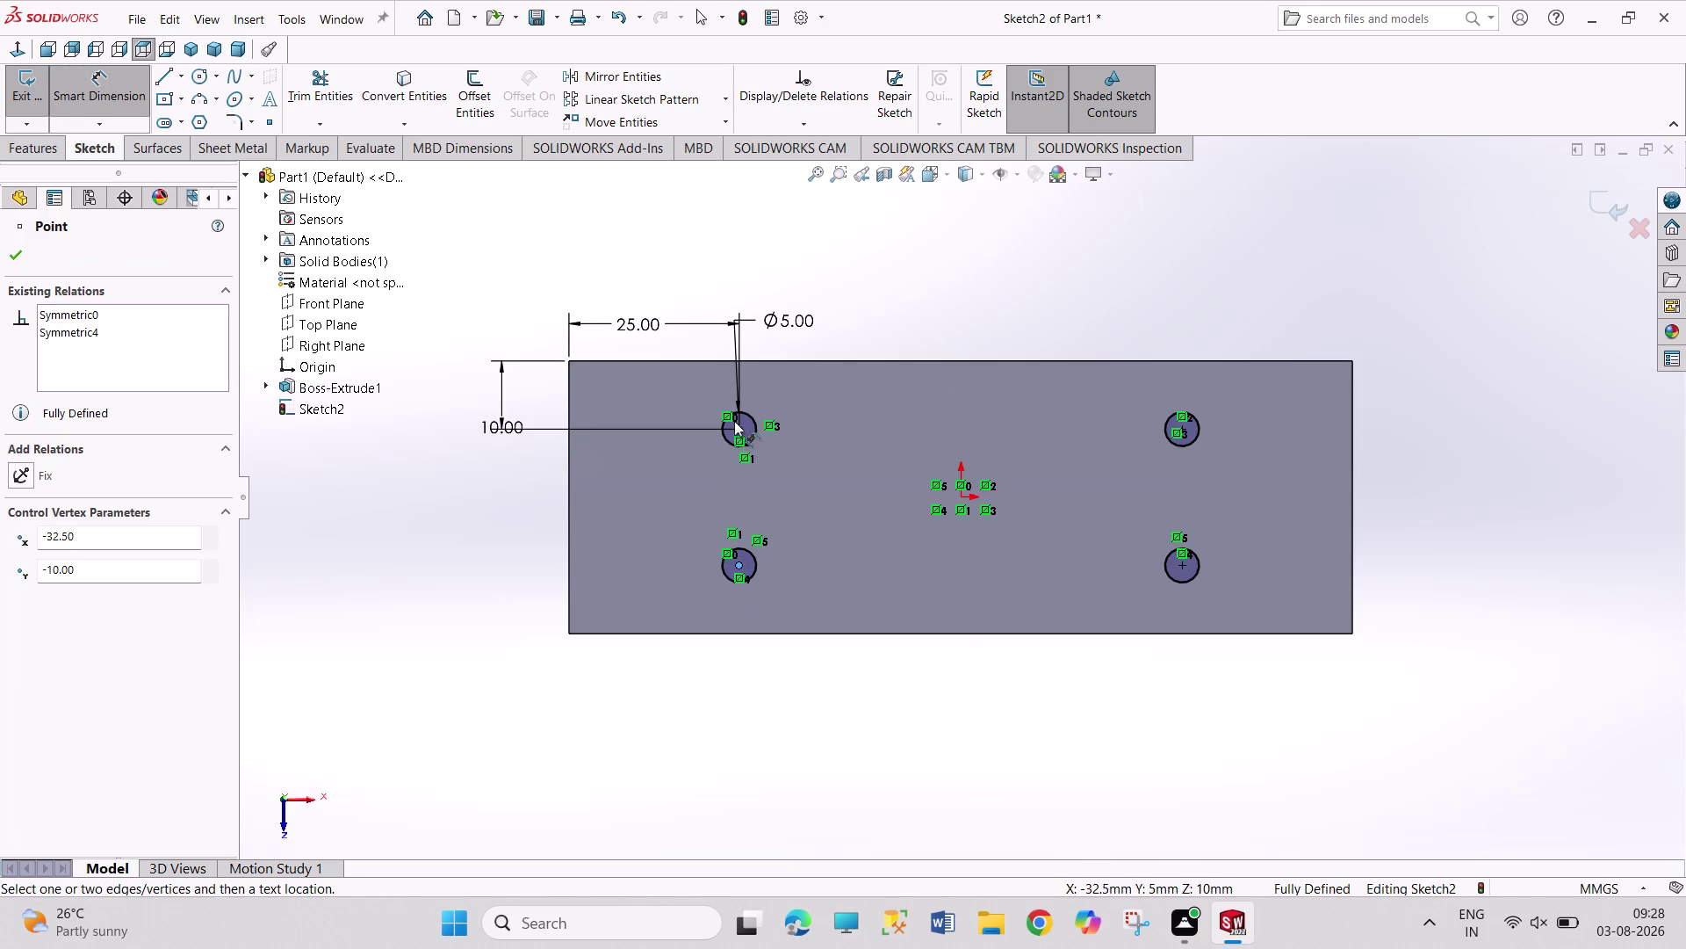
click(742, 429)
click(512, 511)
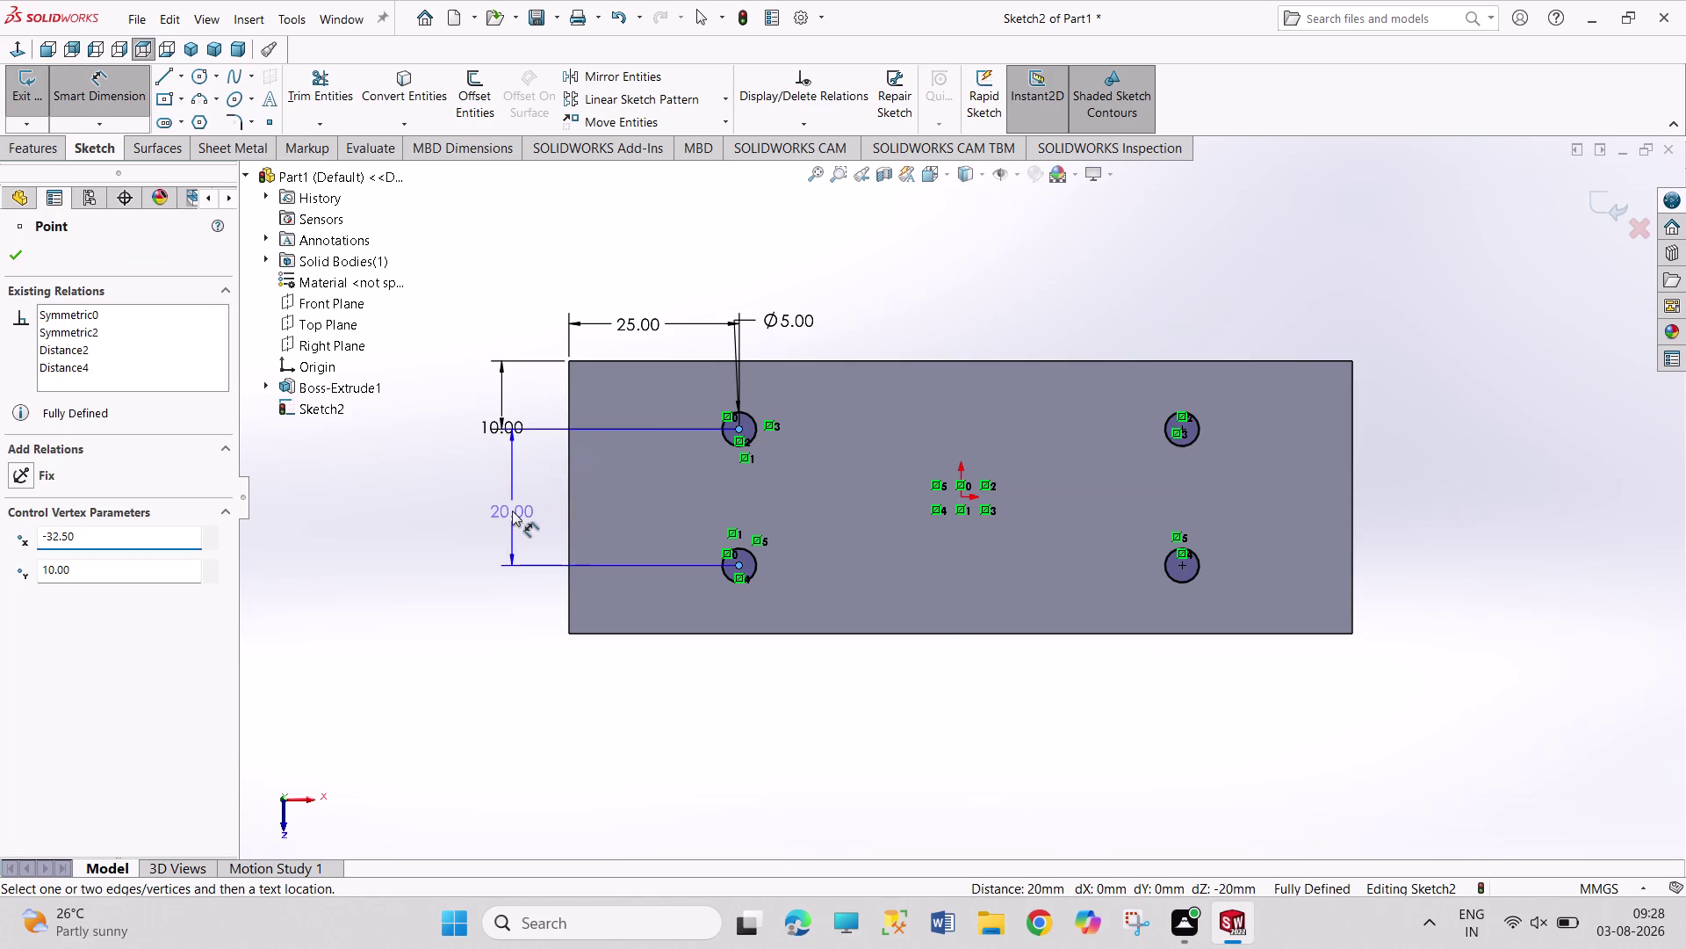
click(994, 363)
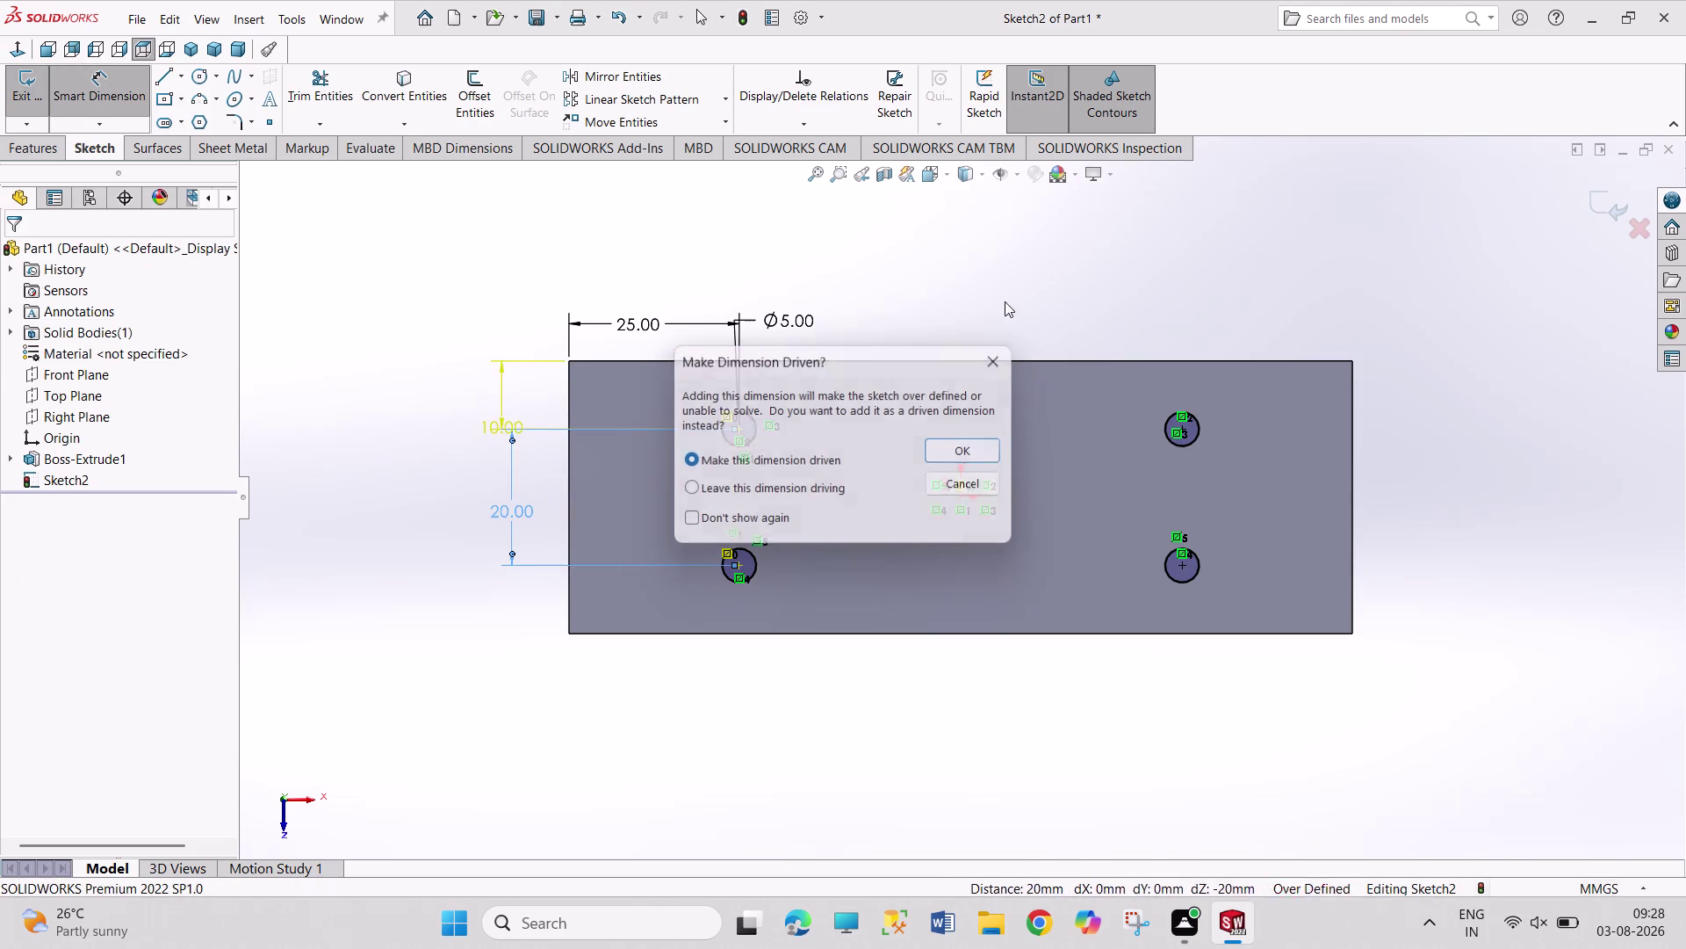
click(1008, 276)
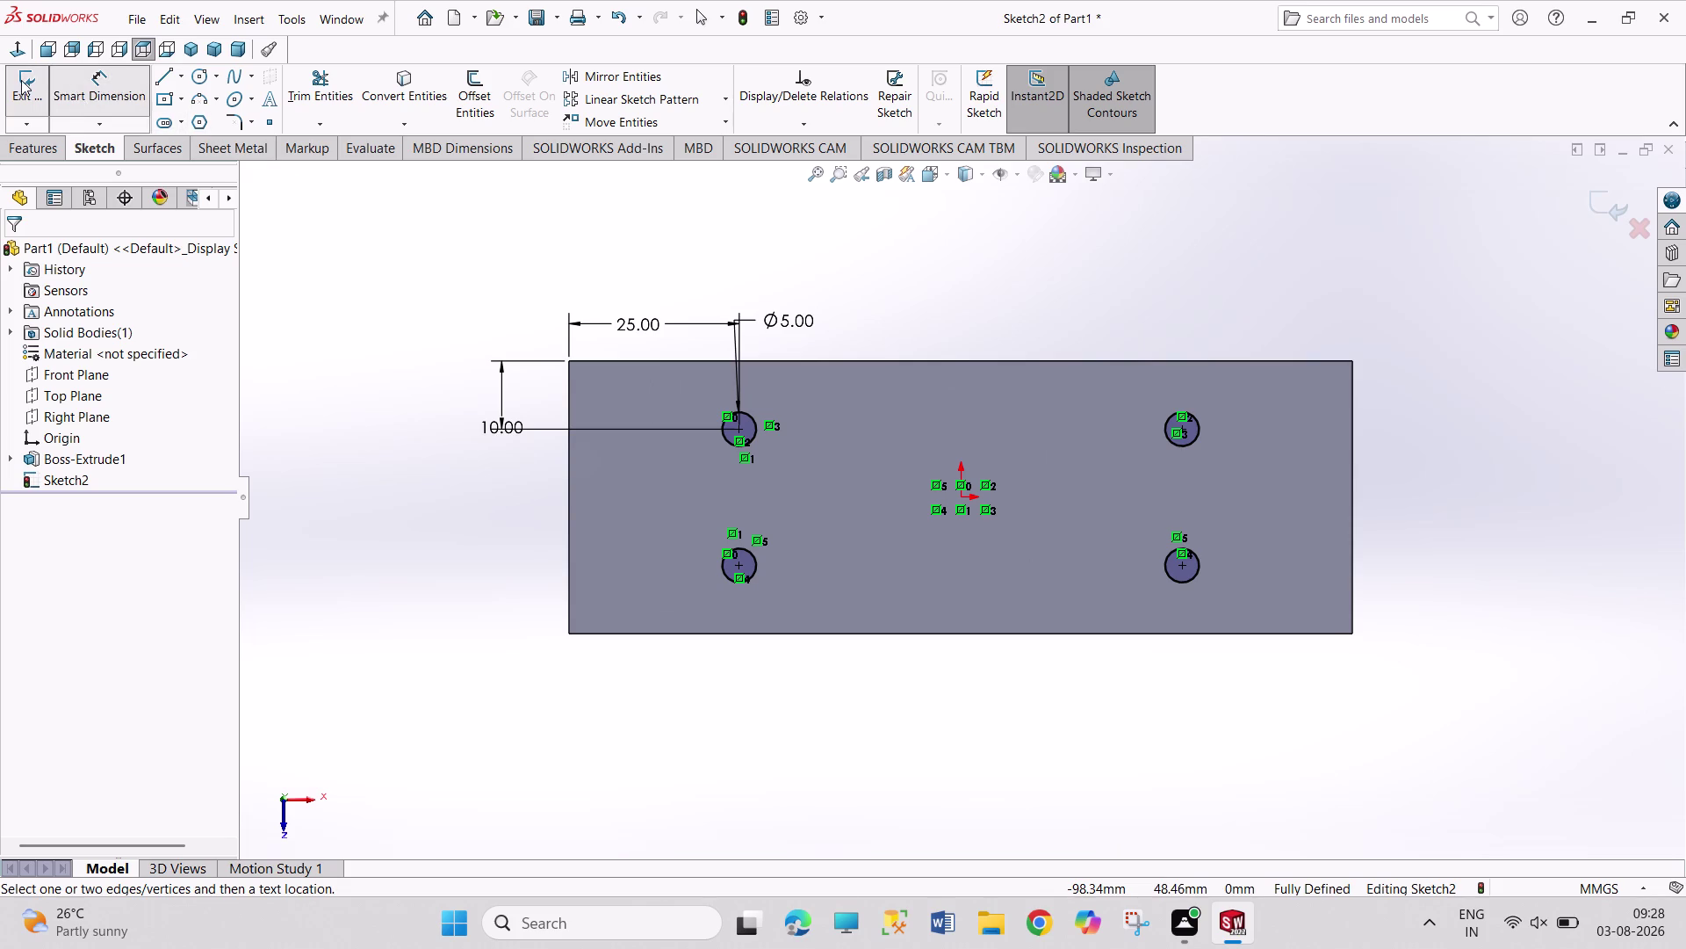
click(21, 80)
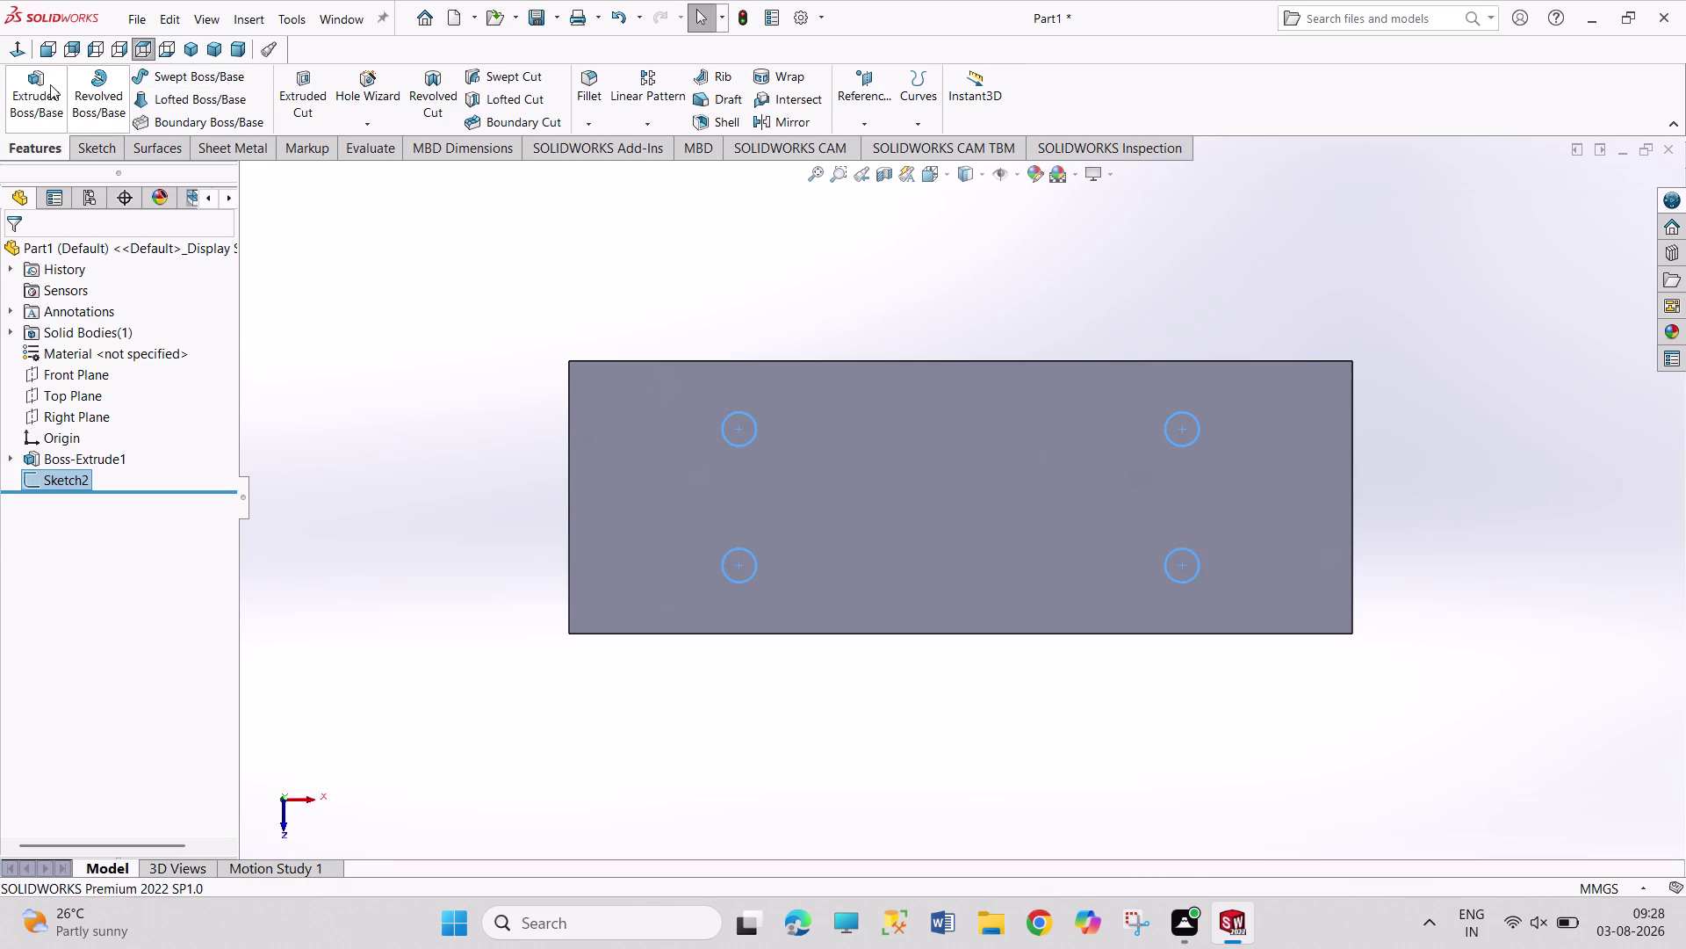
click(48, 89)
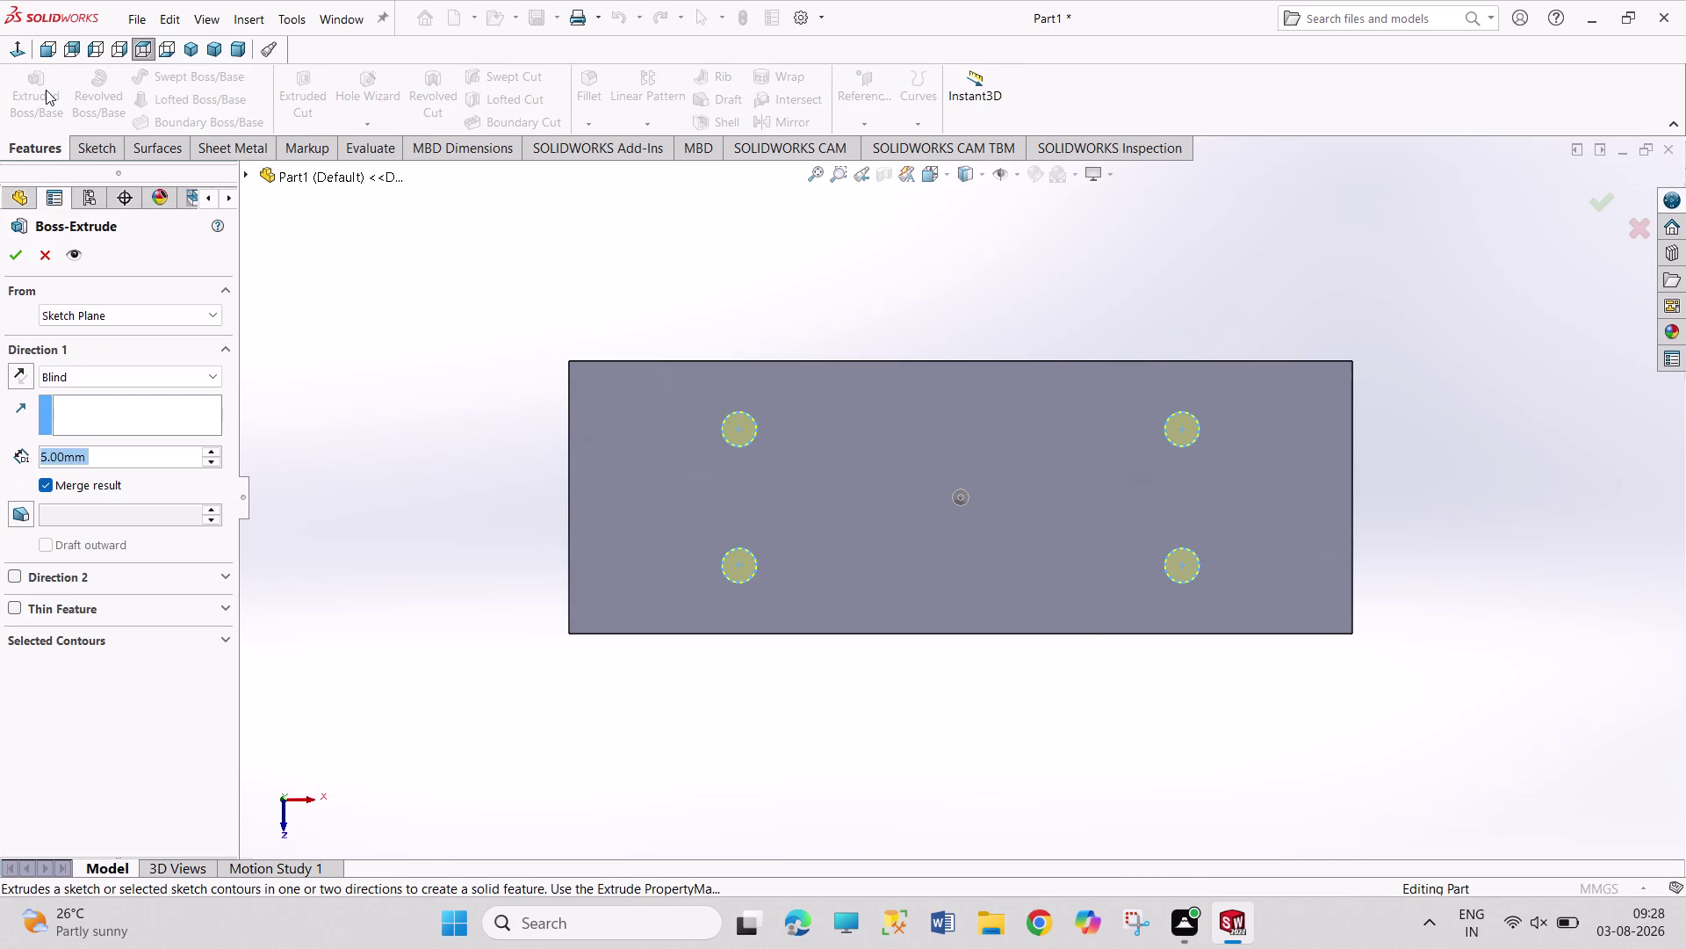
click(48, 250)
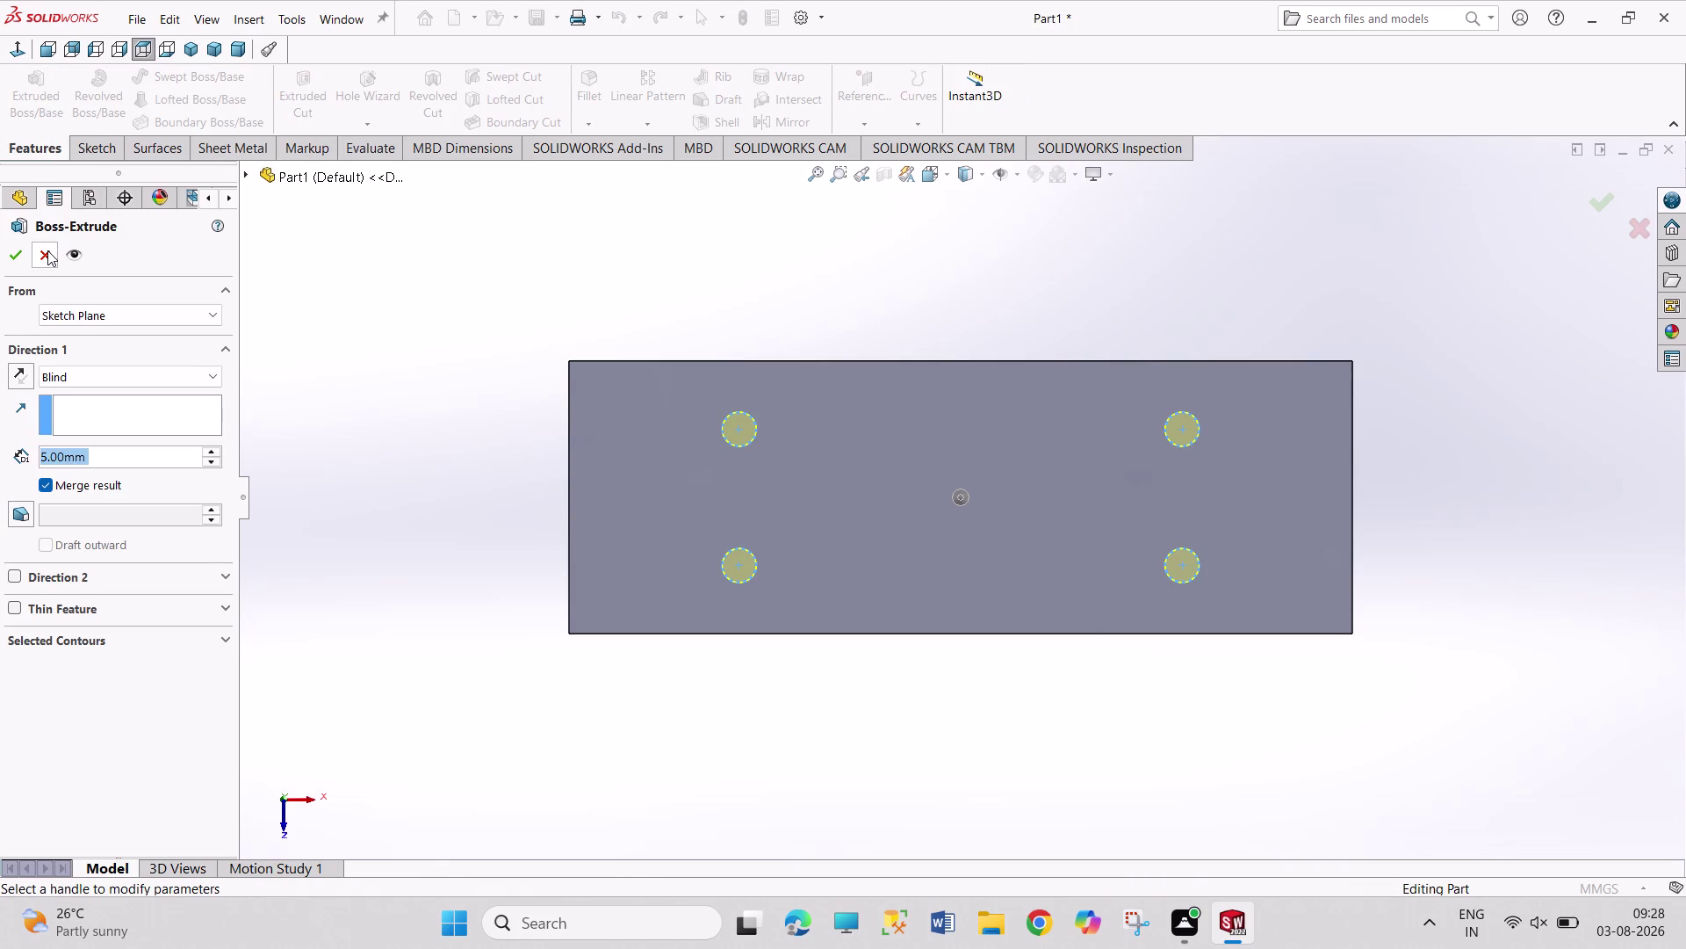
click(301, 105)
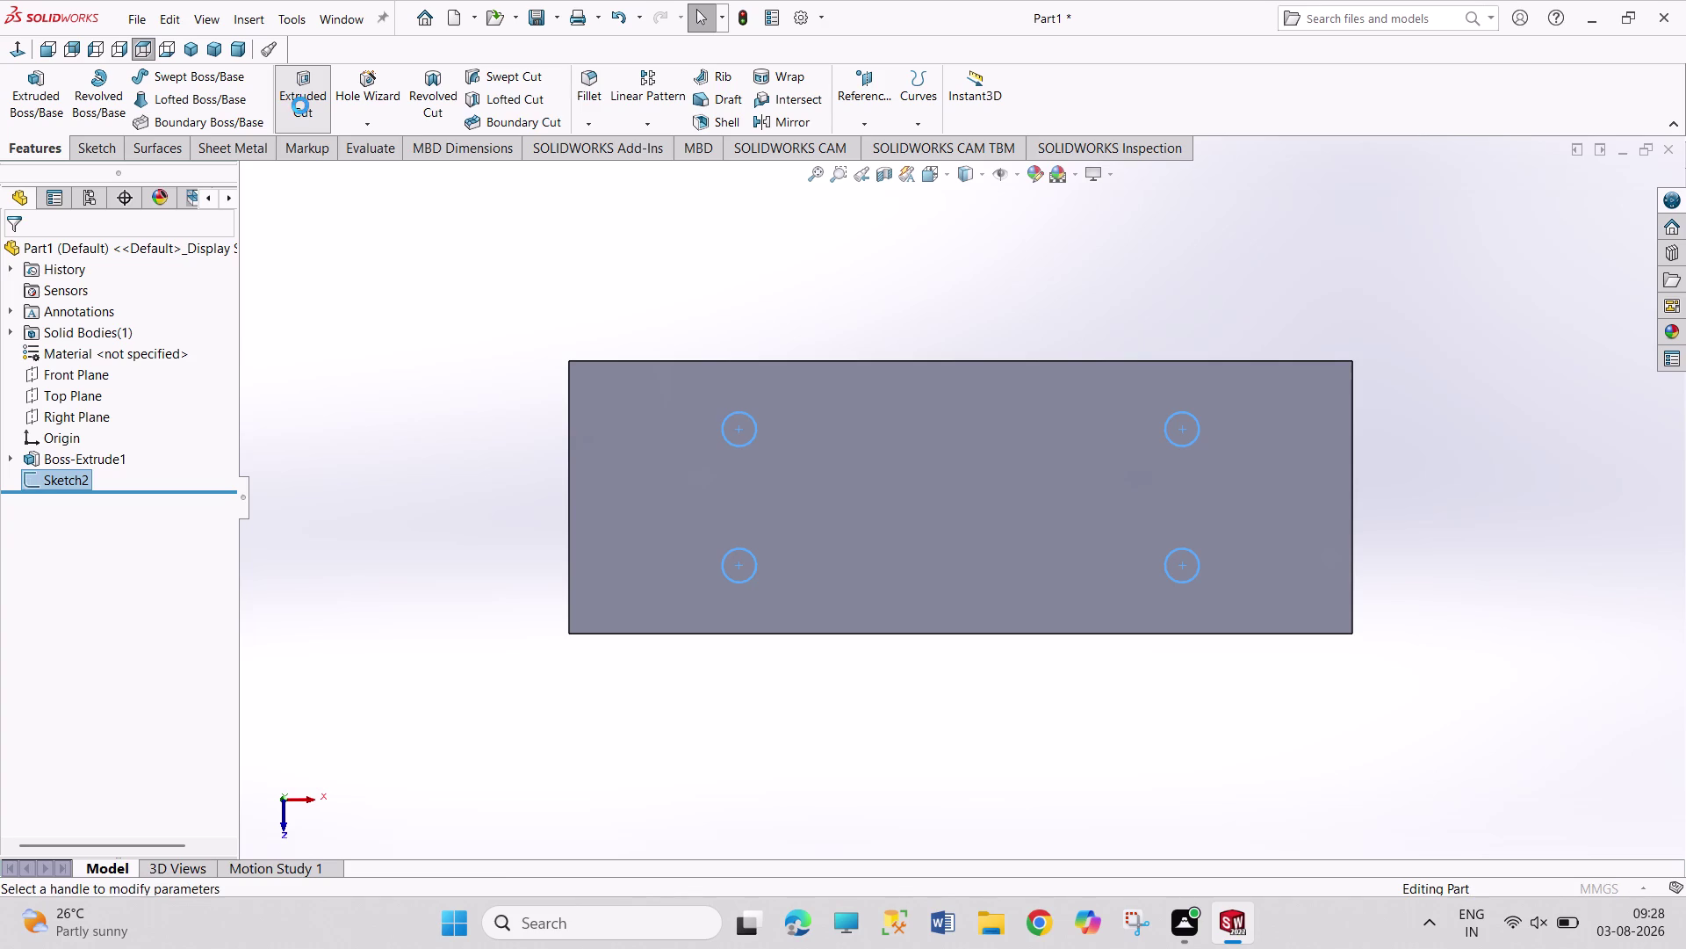